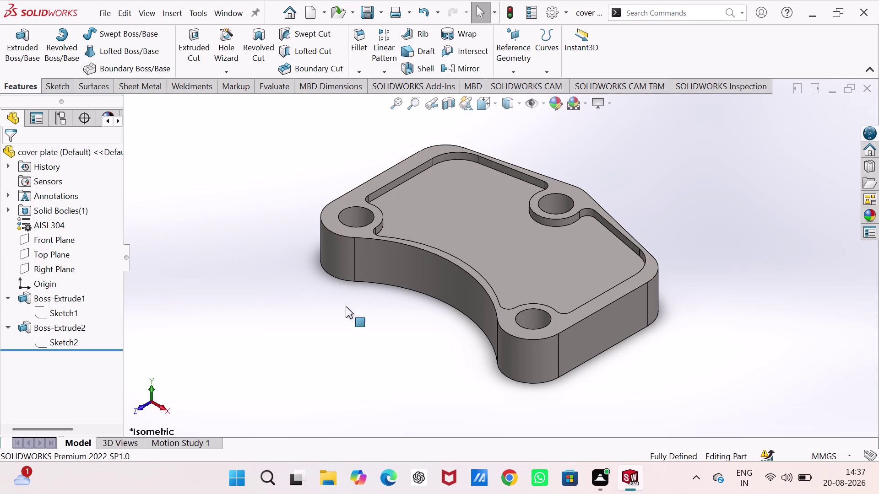
Create a new Drawing document using the A3 (ISO) sheet format.
key(ctrl+n)
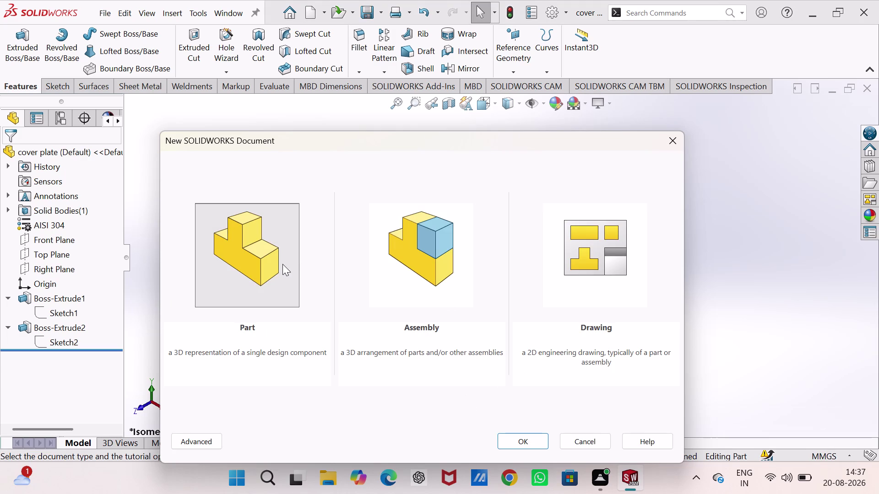
click(598, 247)
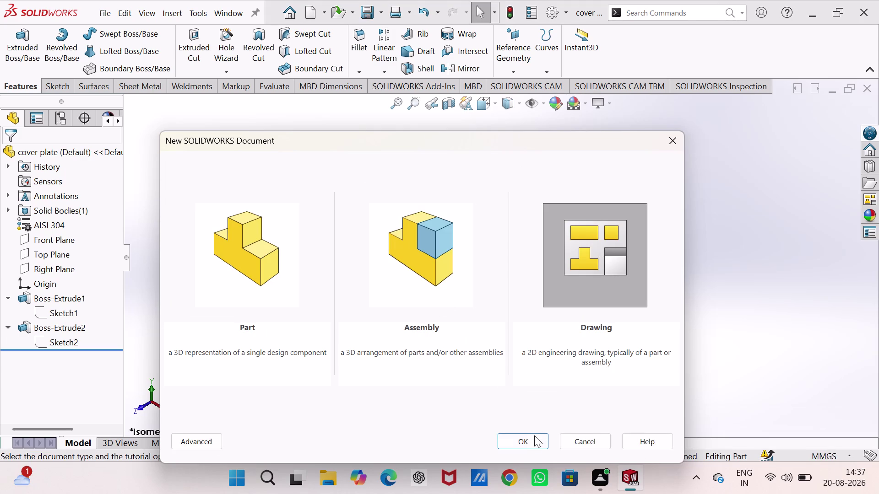
click(533, 438)
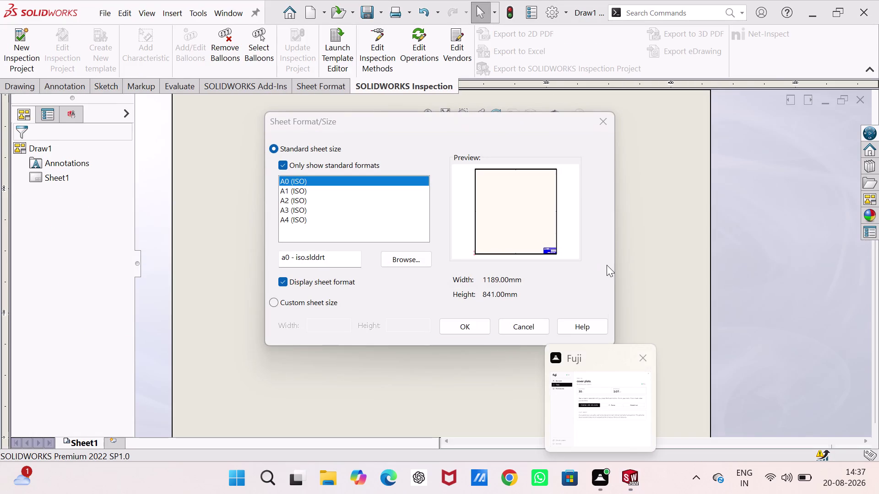
click(324, 213)
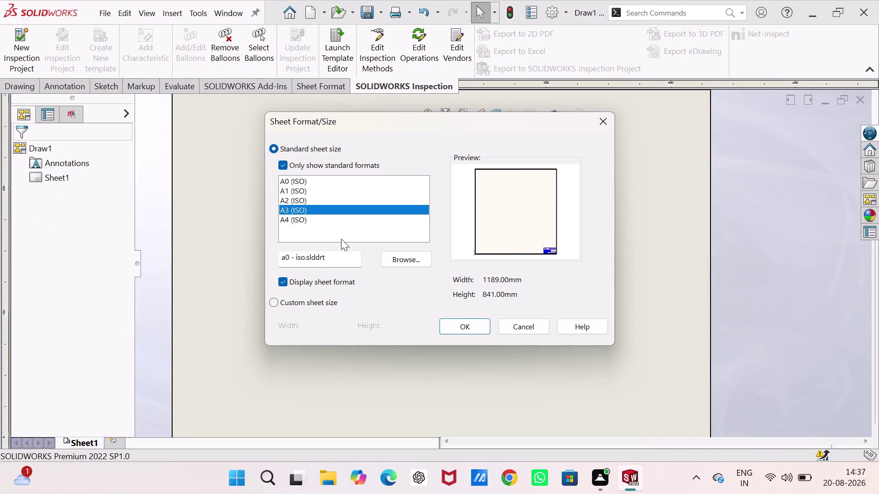
click(467, 326)
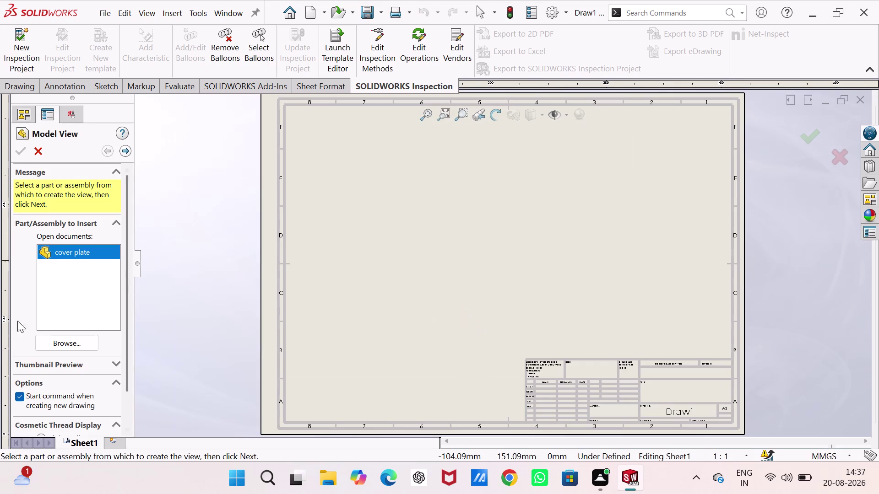
In Model View, choose the cover plate part file with Top orientation.
click(59, 345)
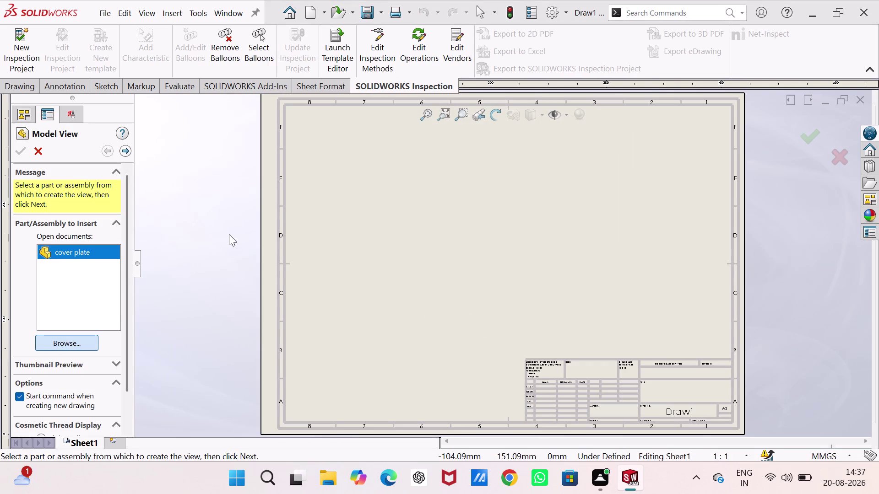
click(381, 151)
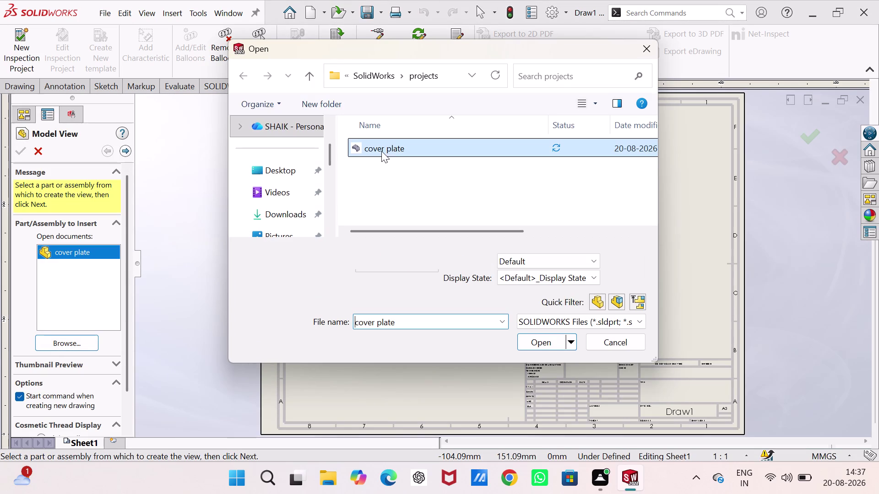
click(524, 340)
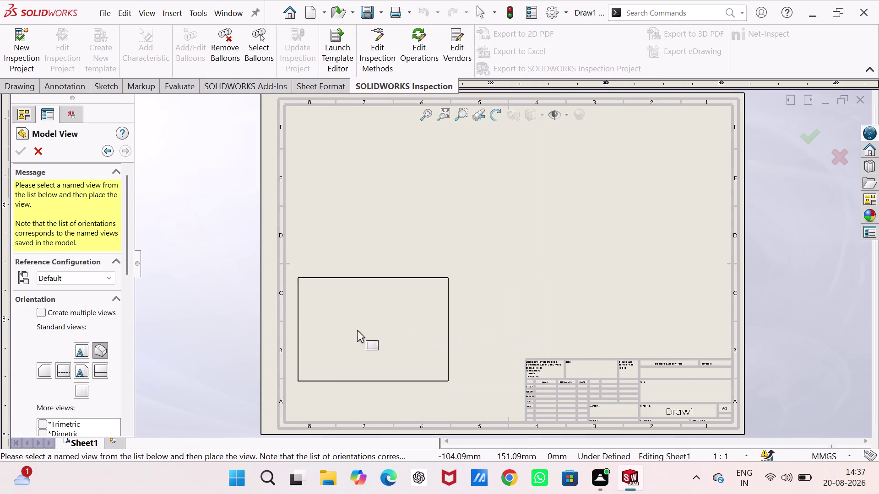
click(82, 367)
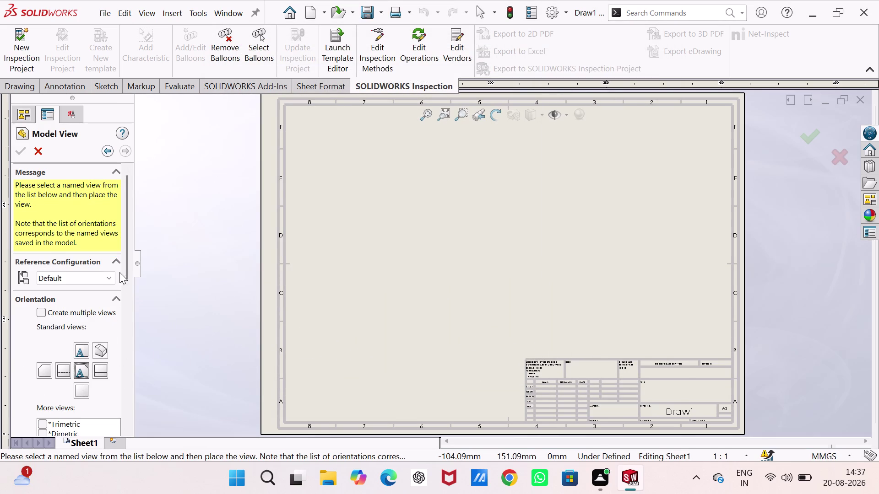
drag(127, 264, 144, 365)
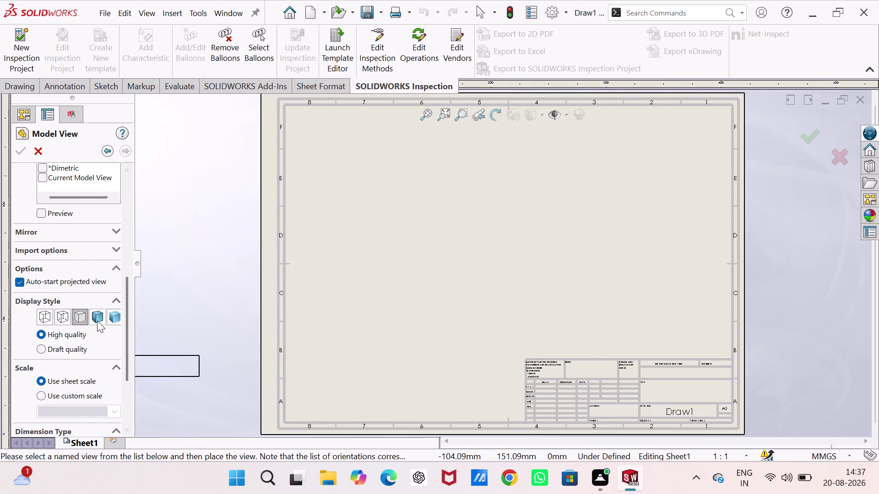
drag(128, 315, 125, 354)
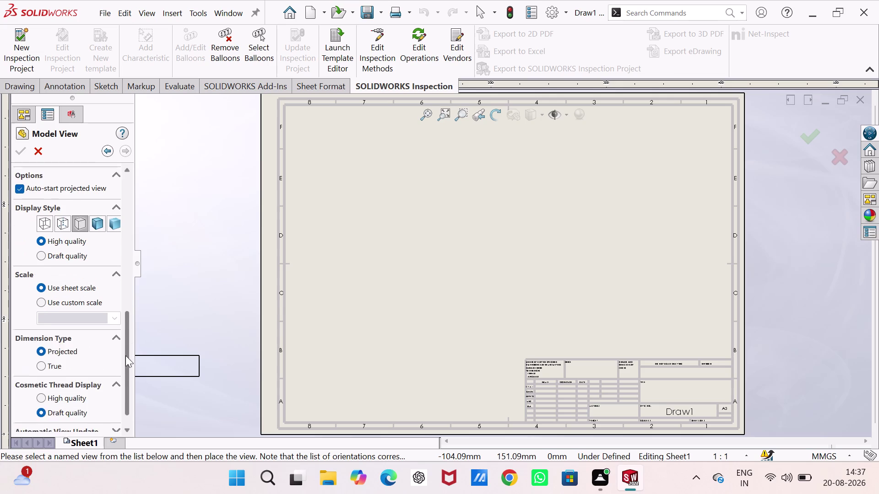
drag(125, 354, 123, 366)
Set a custom 1:2 scale, then place the top view and a projected view below it.
click(60, 280)
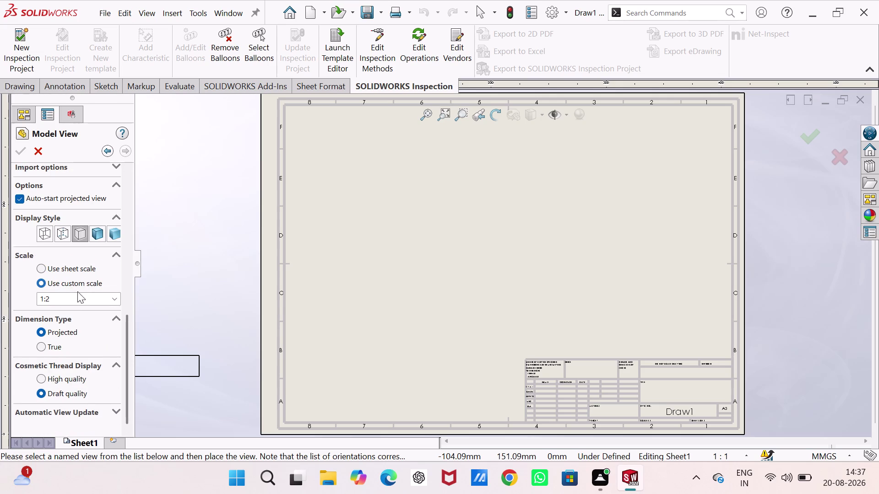
click(113, 298)
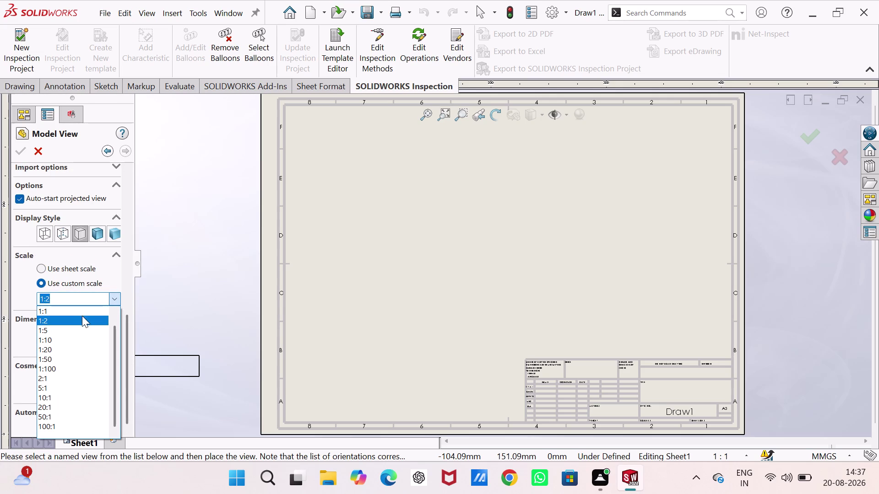
click(81, 313)
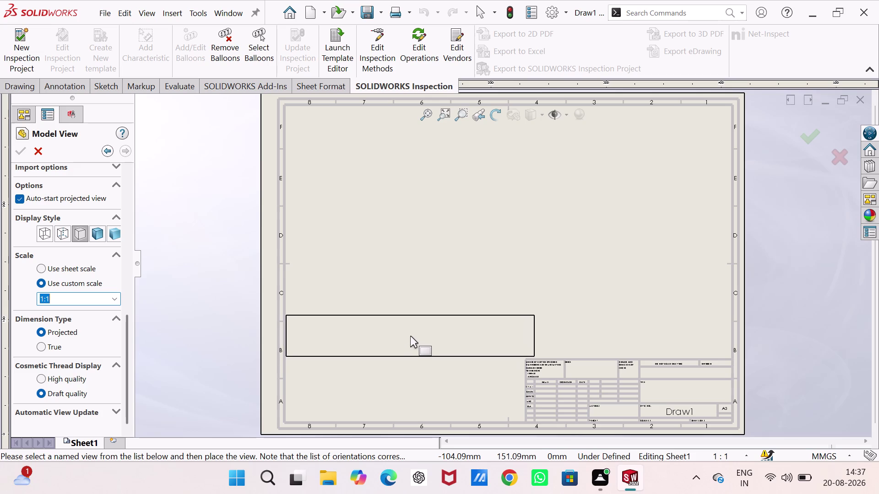
click(413, 336)
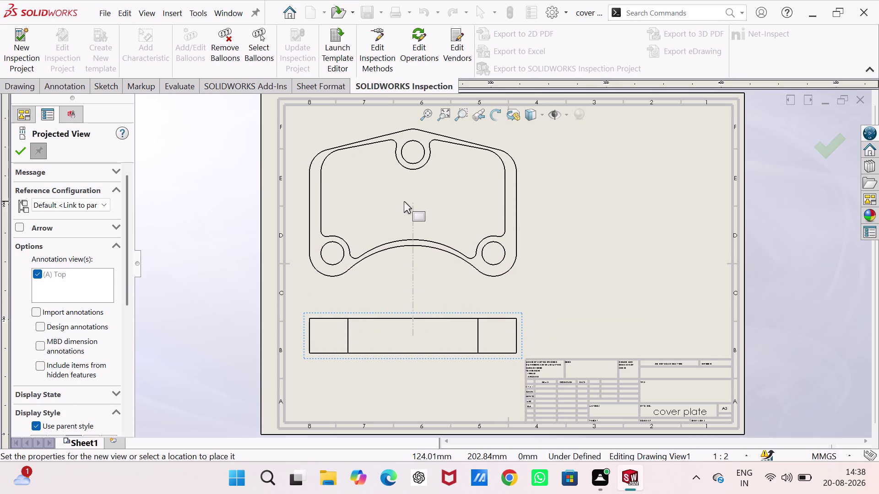
click(402, 203)
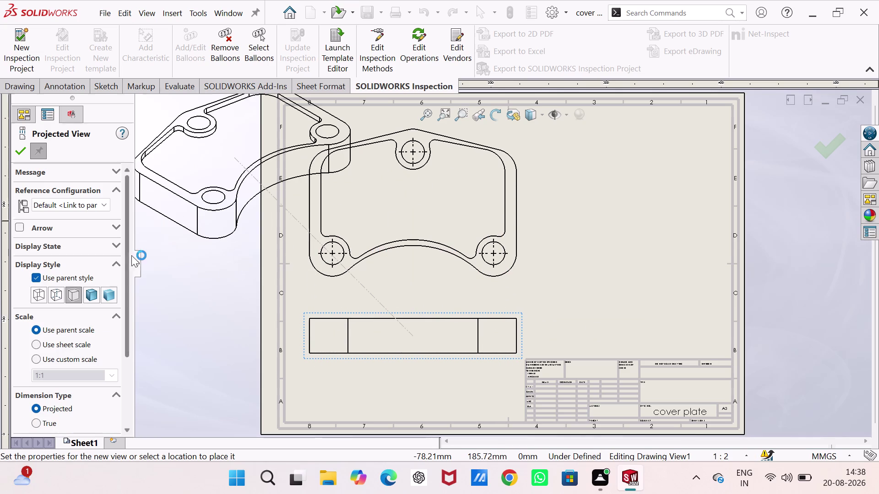
Place a shaded isometric projected view to the upper right of the top view.
click(106, 298)
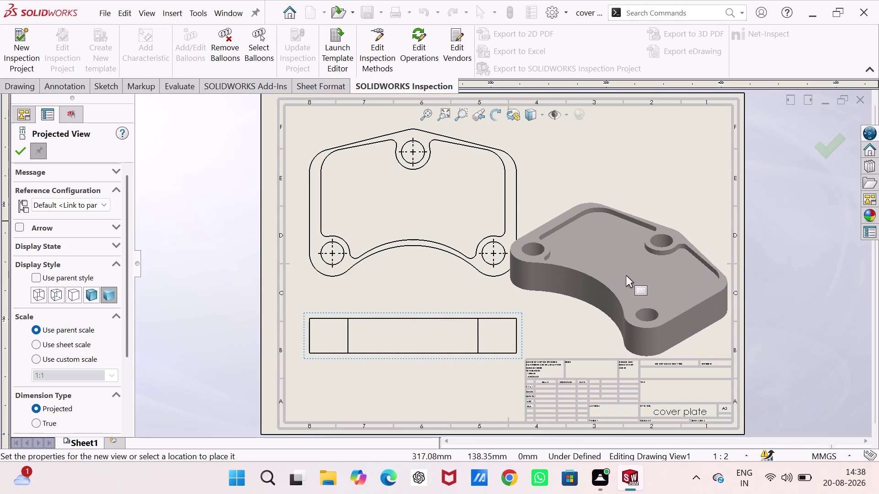
click(631, 271)
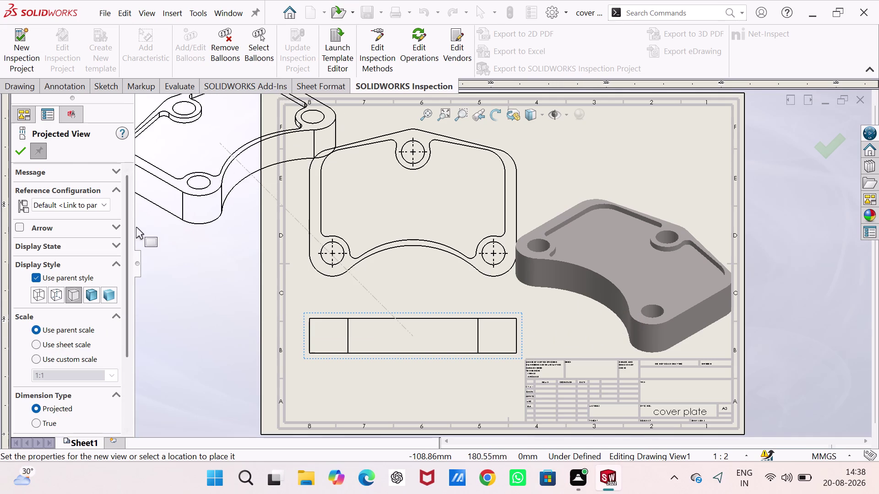
key(Escape)
Give Drawing View3 a custom 1:2 scale, then start editing the ratio value.
click(556, 279)
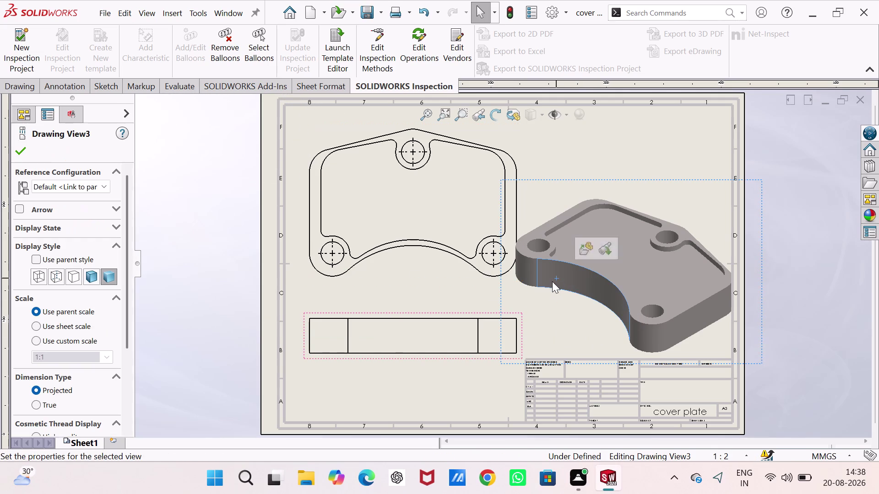
click(39, 344)
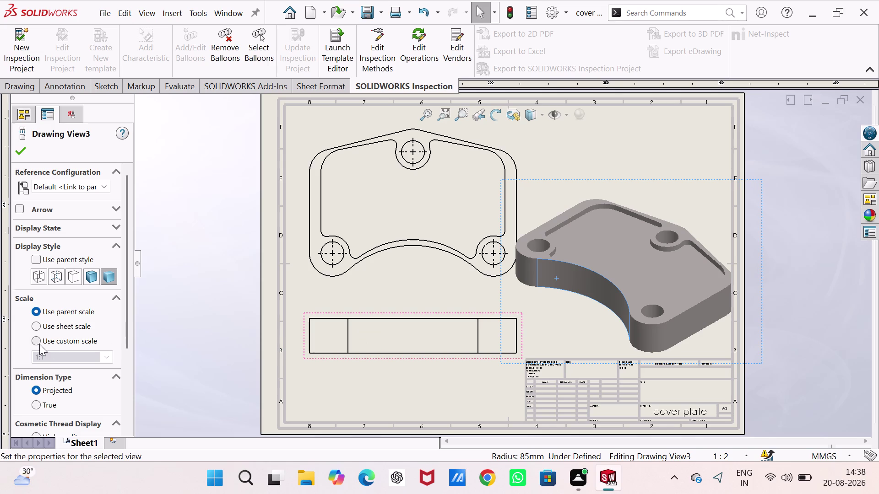
click(104, 359)
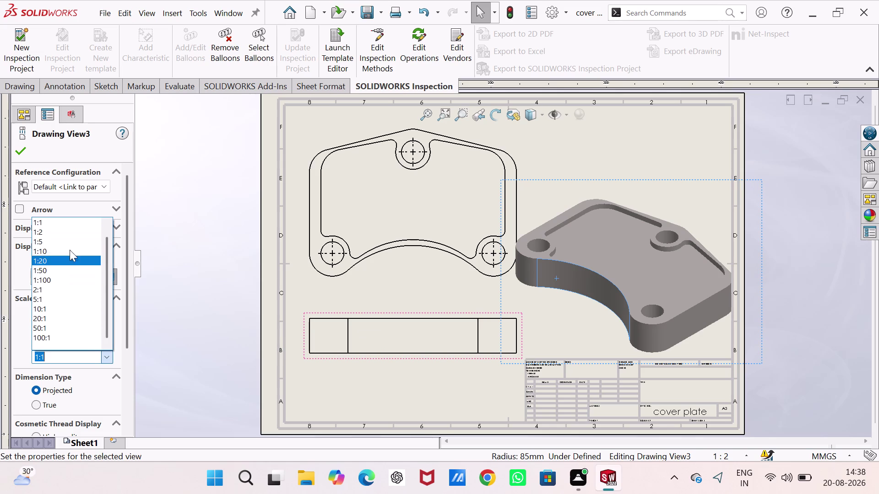
click(69, 233)
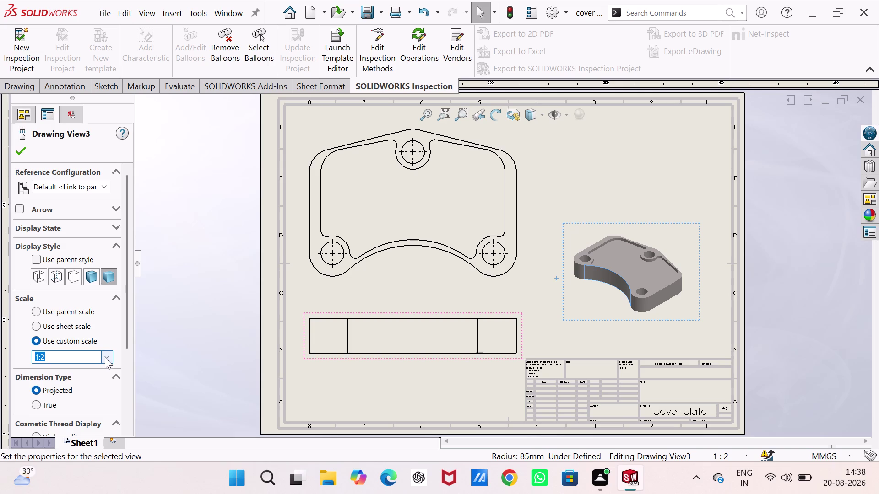
click(97, 357)
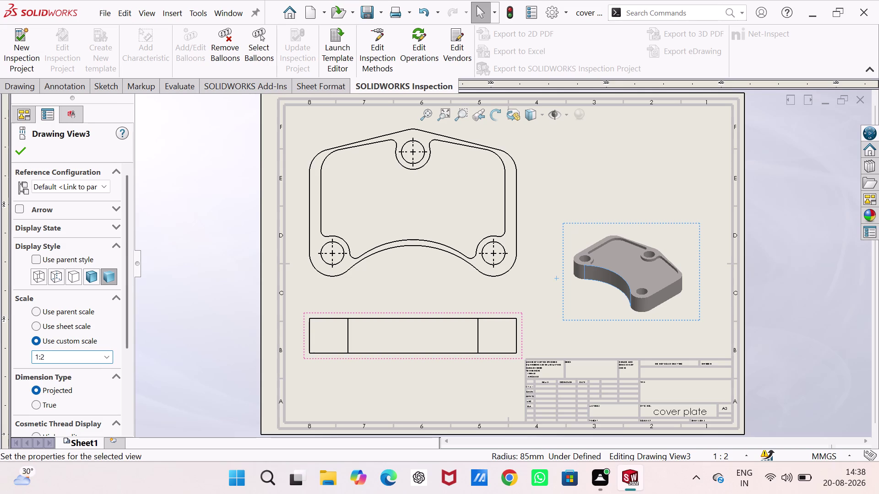
click(97, 357)
click(97, 357)
key(BackSpace)
key(2)
key(5)
scroll(up, 3)
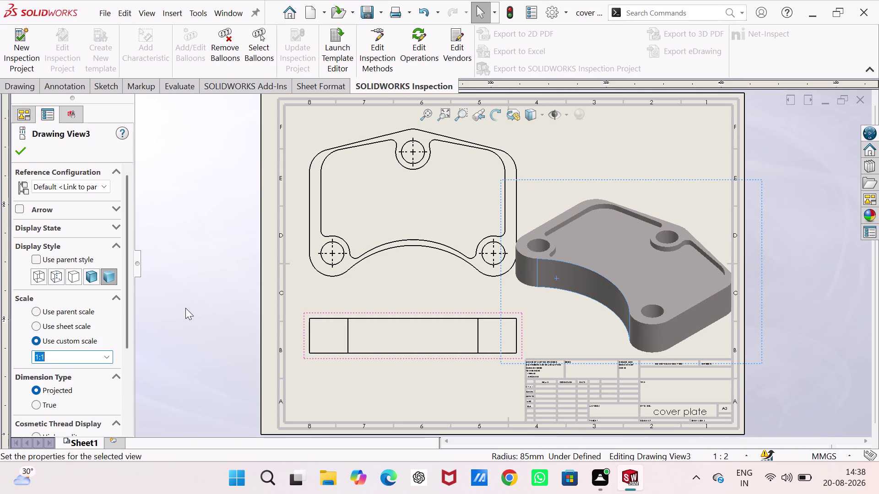
Retype the isometric view's scale ratio as 125 and apply it.
click(75, 358)
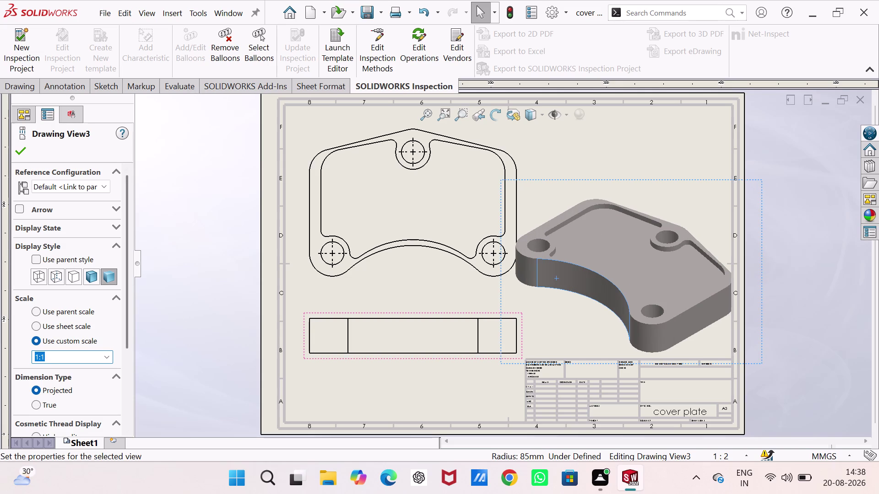
click(74, 358)
key(BackSpace)
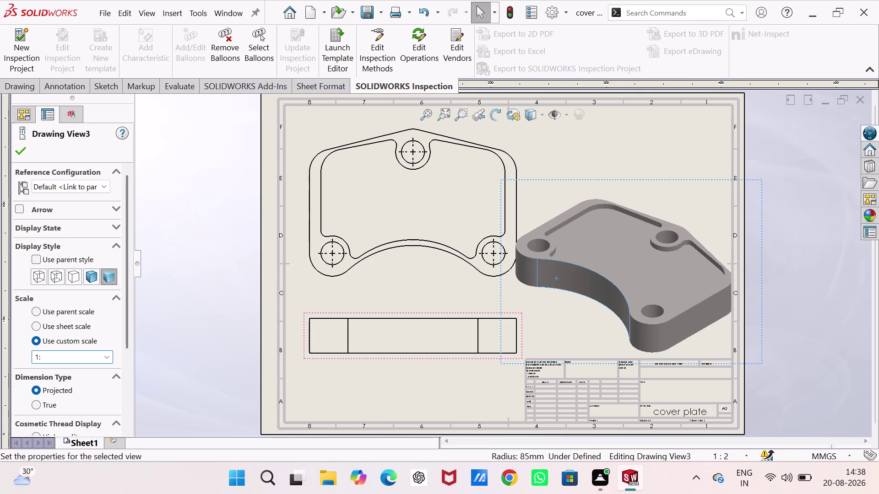
key(1)
key(2)
key(5)
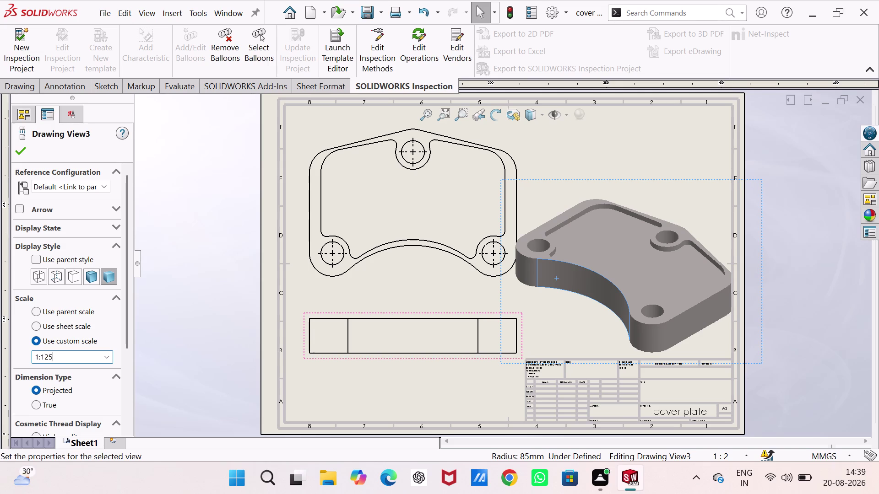
key(Return)
Edit the scale ratio again to 01 and then 2, and close the PropertyManager.
click(72, 361)
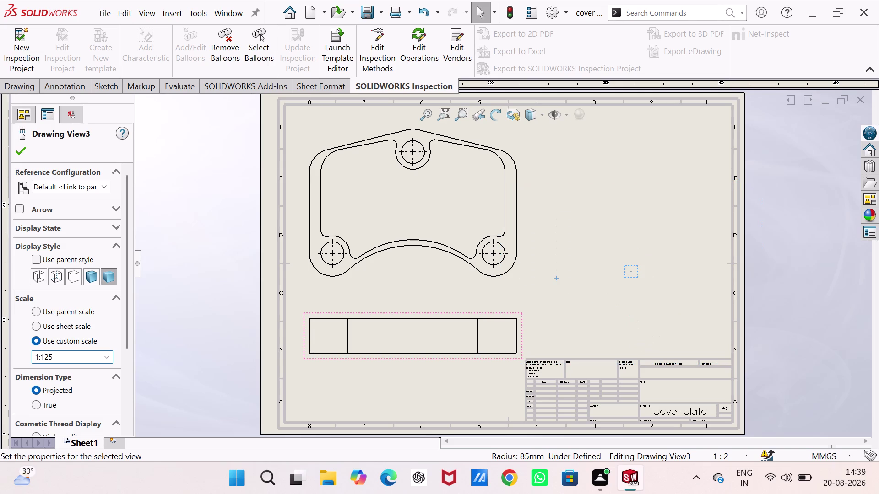
key(BackSpace)
key(BackSpace)
key(BackSpace)
key(0)
key(1)
key(Return)
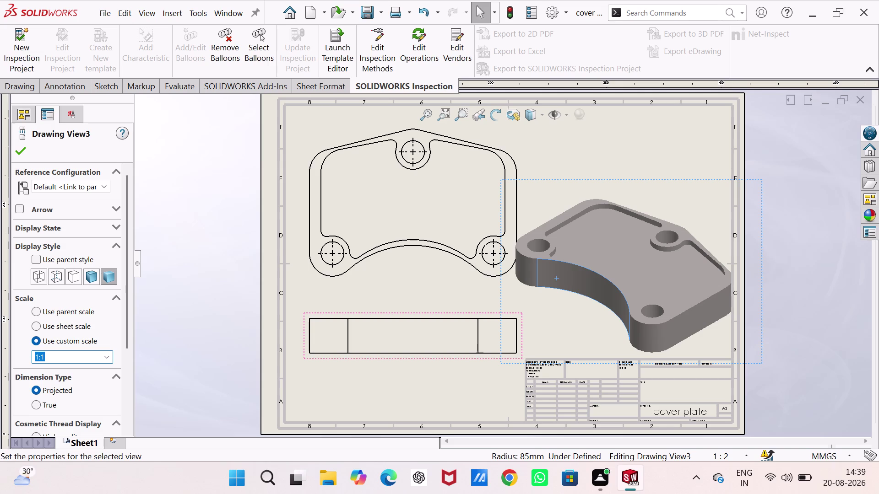
click(77, 352)
key(BackSpace)
key(2)
click(208, 328)
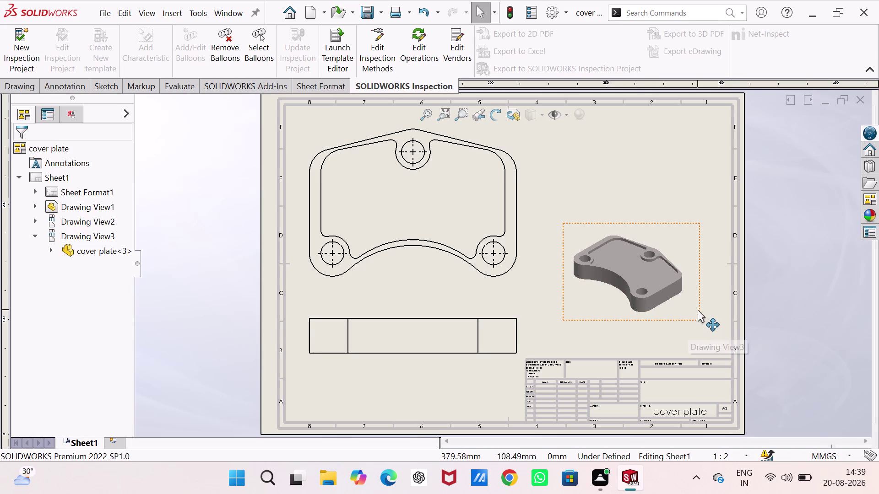
Drag the isometric view slightly down and to the right.
drag(698, 305, 704, 328)
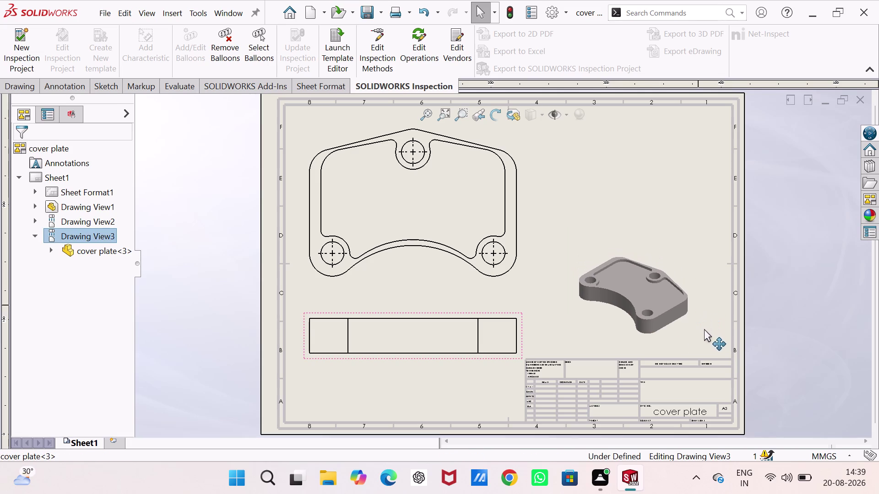
drag(704, 328, 726, 345)
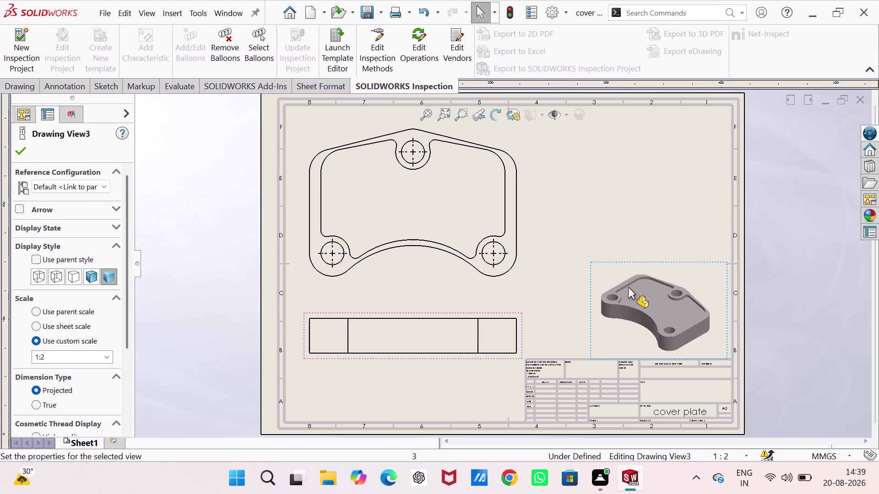
scroll(up, 3)
scroll(down, 3)
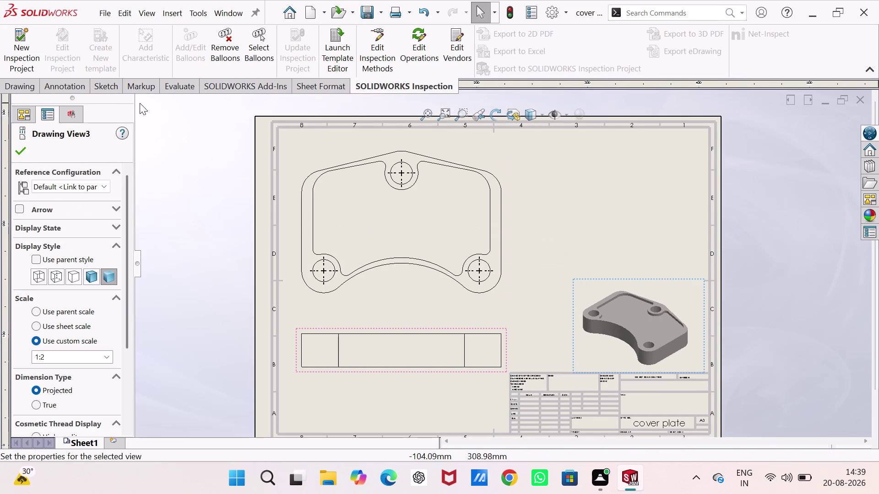
Create Section View A-A with a vertical cut through the top view, placed to its right.
click(81, 91)
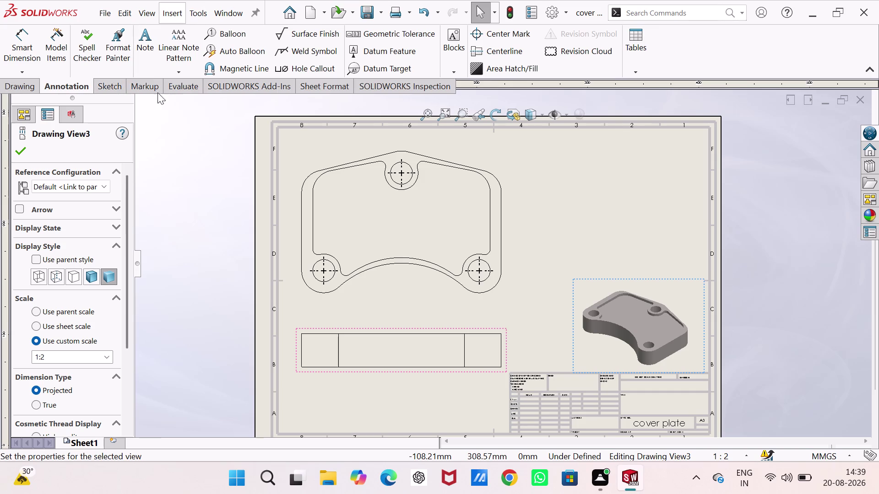
click(123, 84)
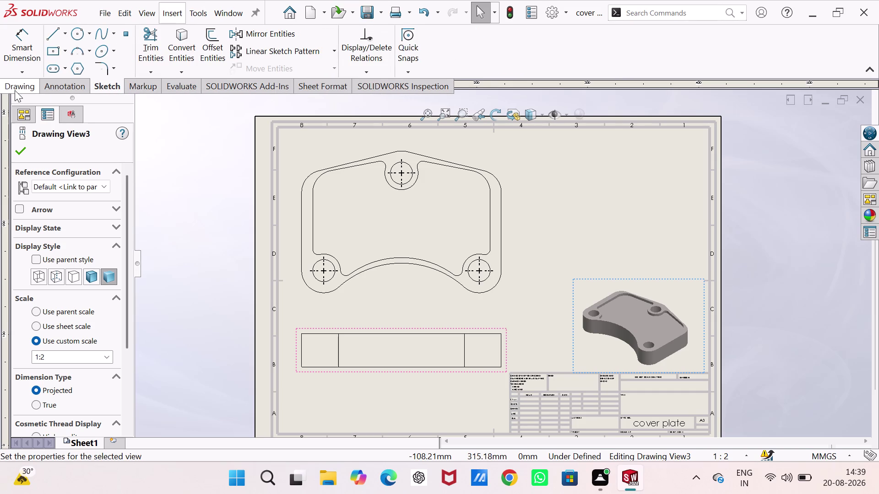
click(15, 90)
click(105, 37)
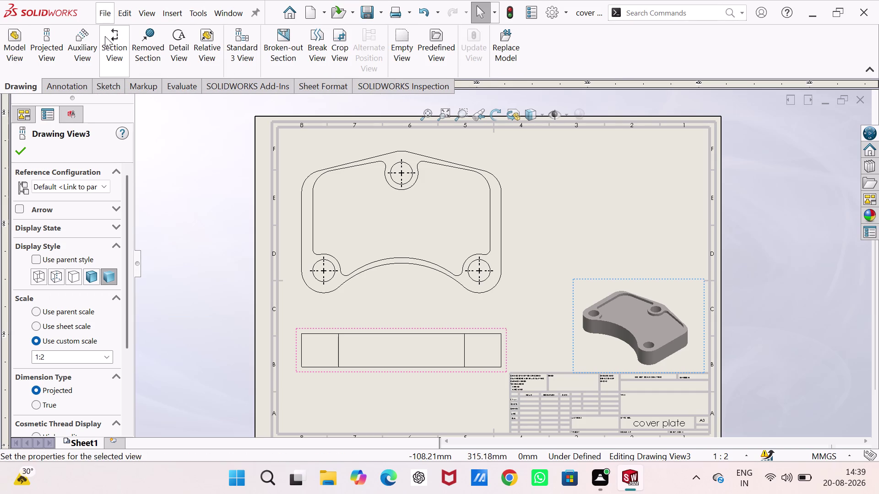
click(400, 174)
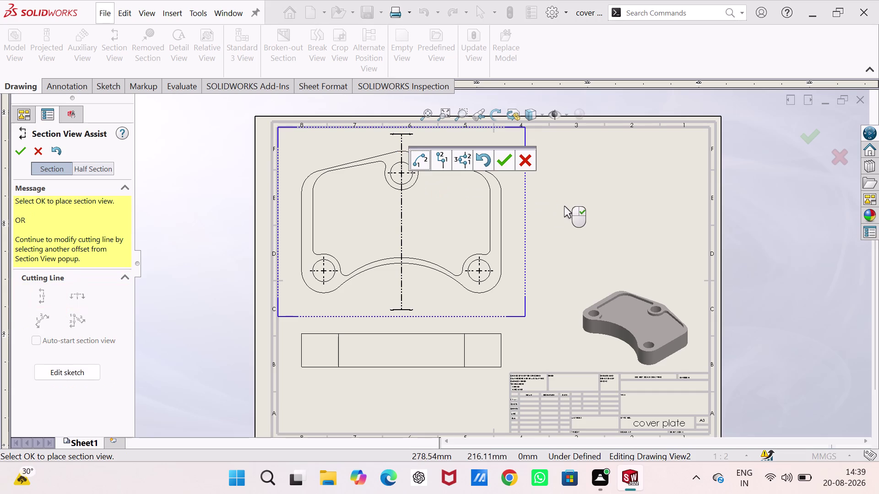
click(502, 161)
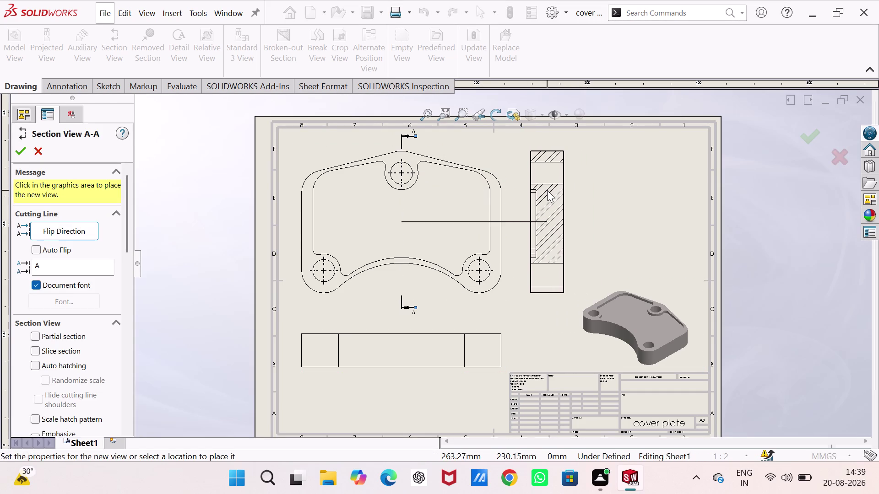
click(548, 190)
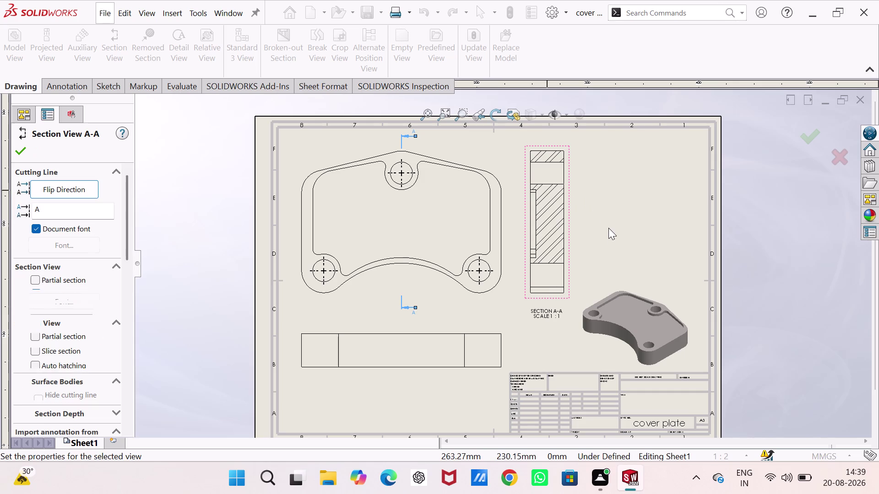
right_drag(622, 274, 619, 179)
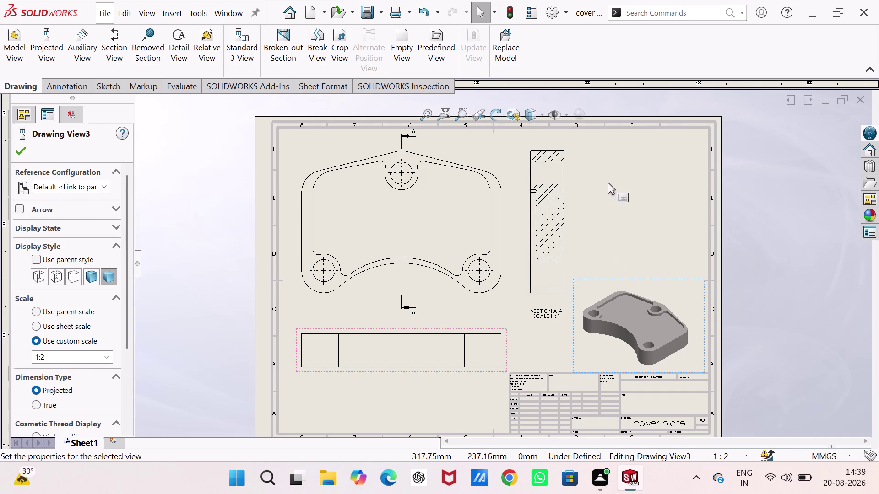
click(544, 150)
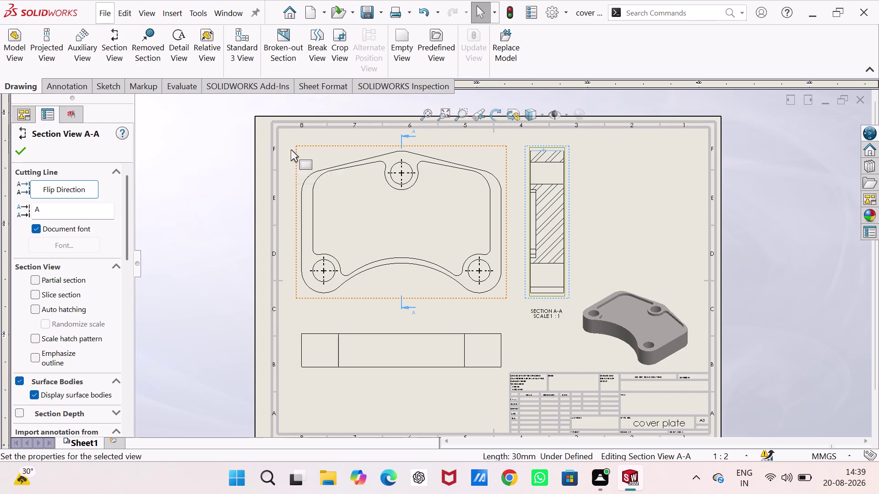
Dimension the 30 mm section thickness and the 180 mm plate length.
key(Escape)
right_drag(244, 245, 241, 138)
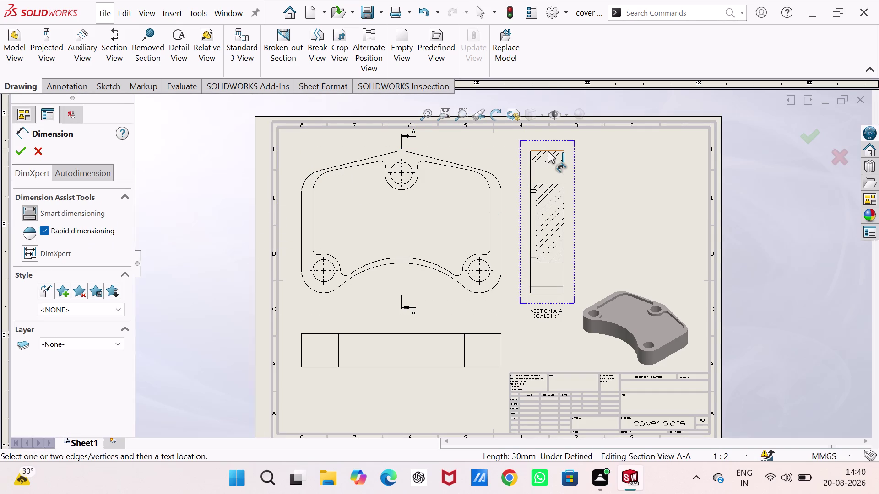
click(548, 151)
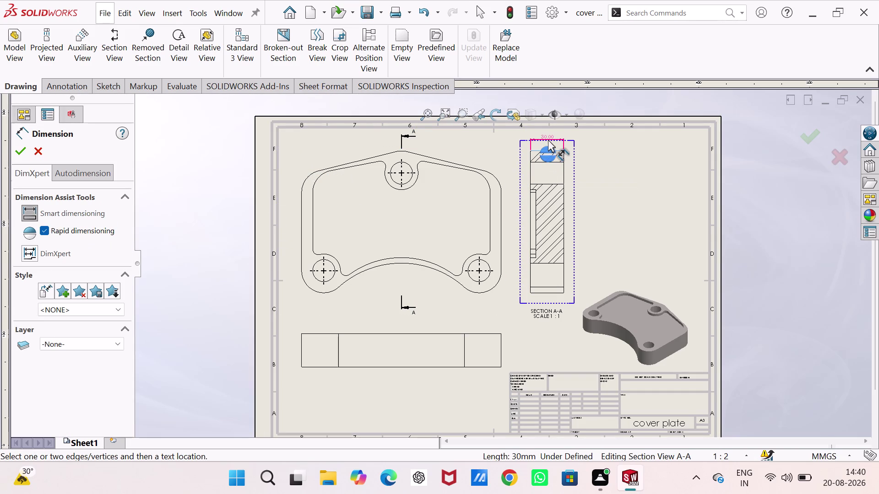
click(548, 139)
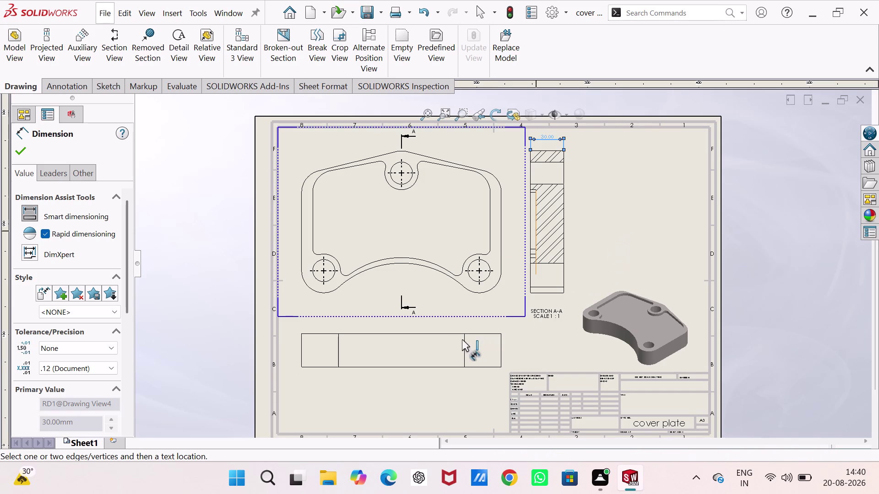
click(440, 334)
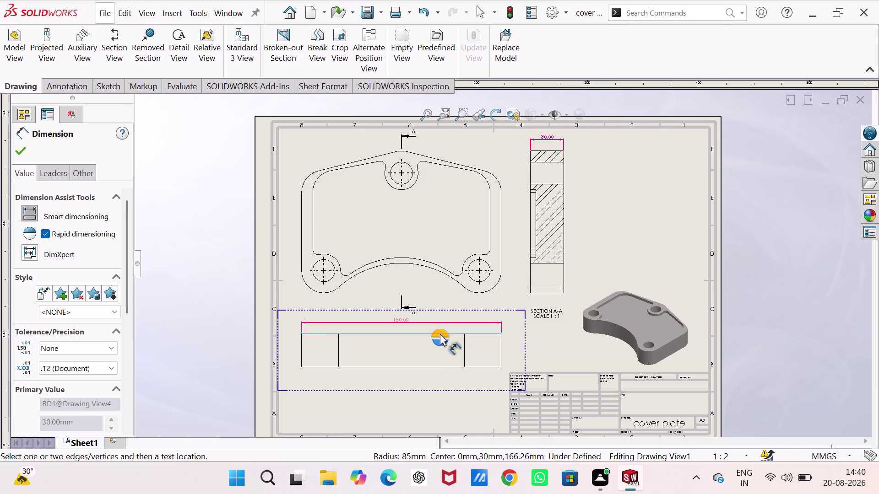
click(433, 325)
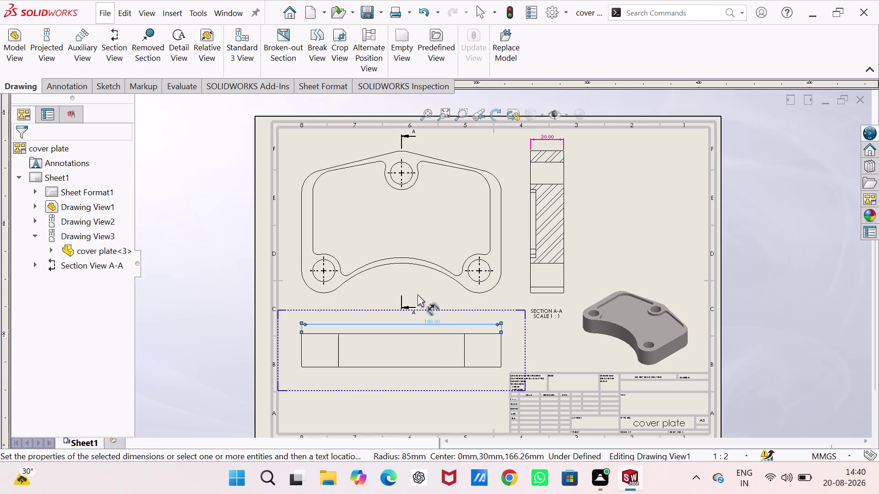
Dimension the top hole's Ø20 diameter.
click(410, 165)
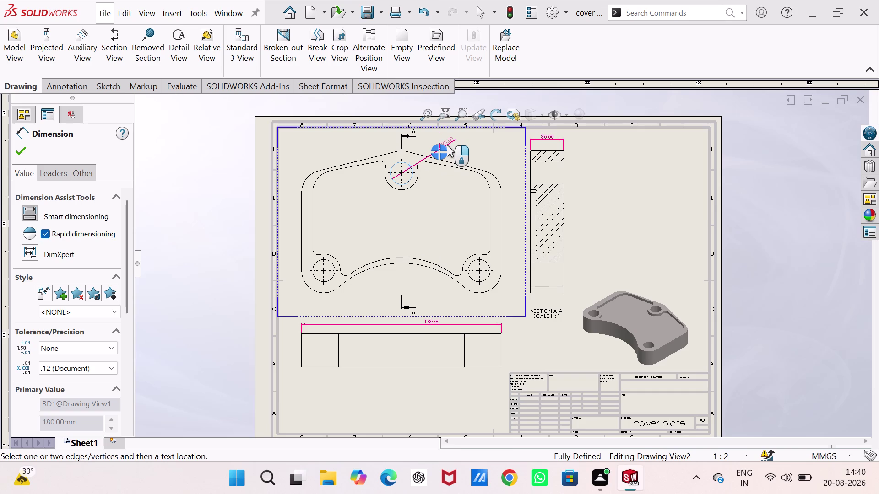
click(448, 142)
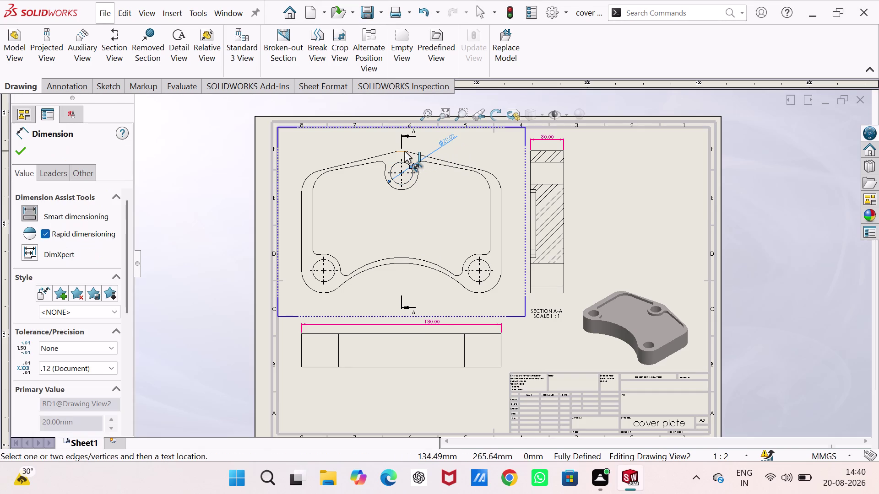
click(403, 151)
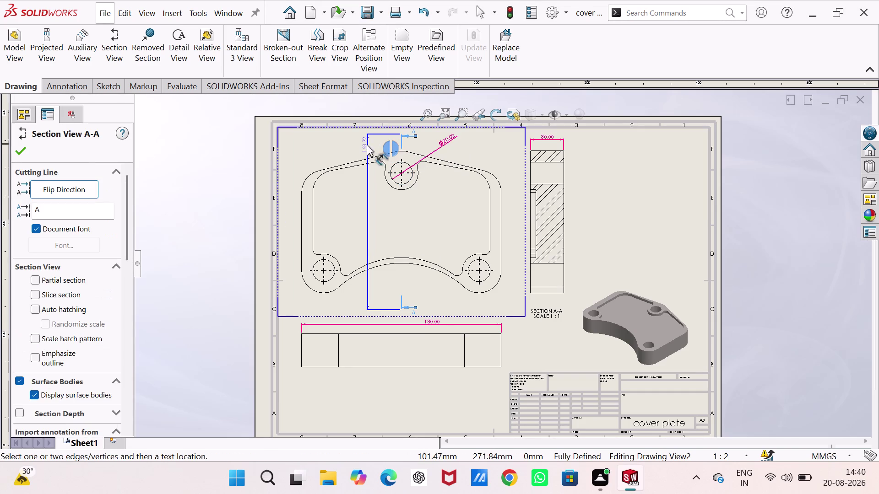
key(Escape)
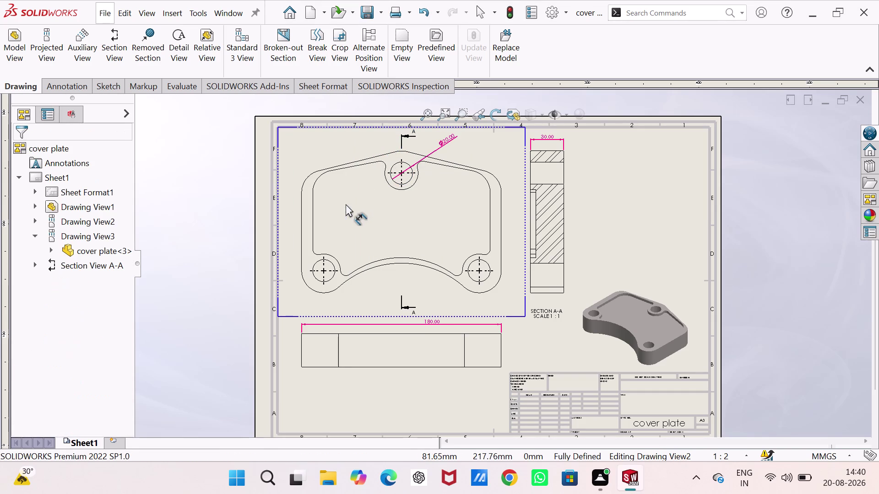
scroll(down, 3)
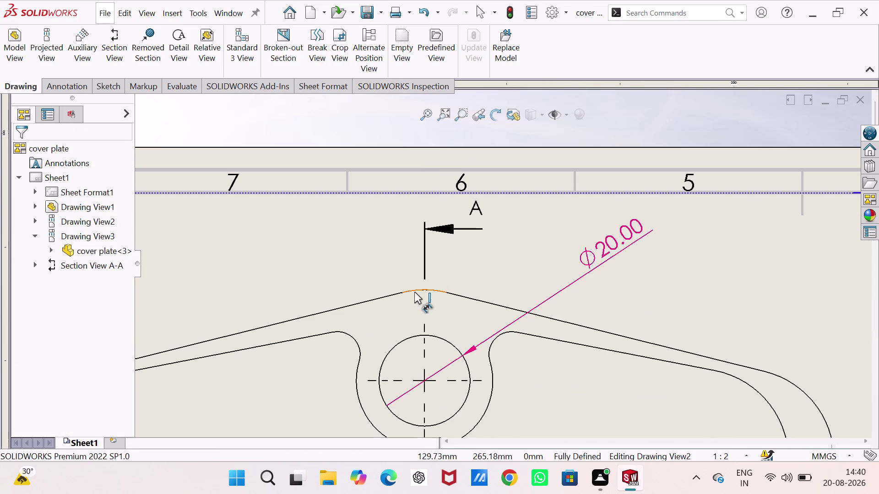
Dimension the R20 tip, R5 fillet and R15 boss arc around the top hole.
click(414, 292)
click(364, 247)
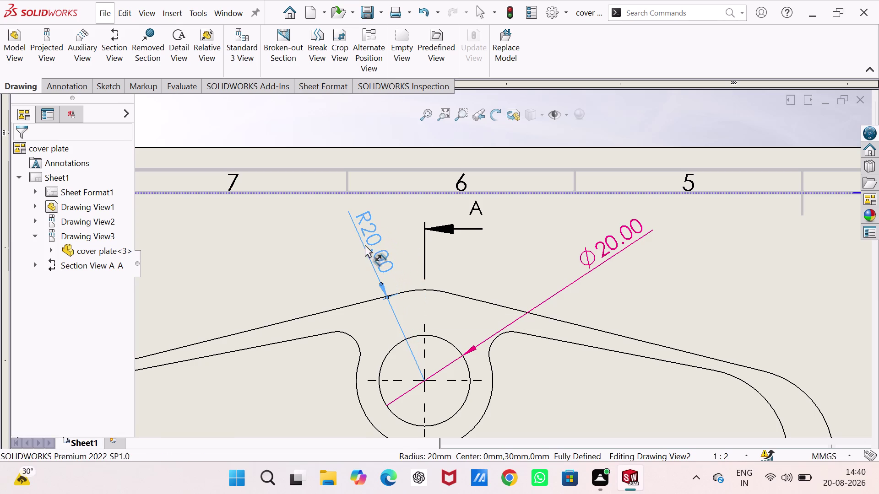
click(495, 338)
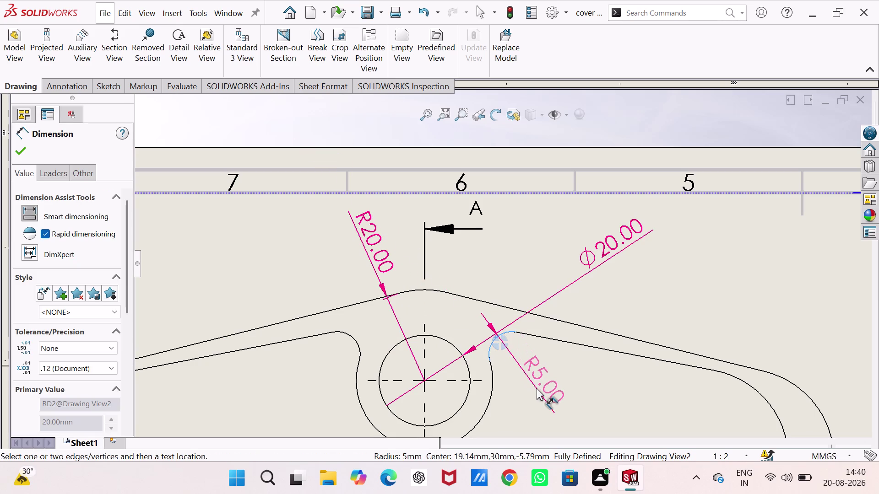
click(537, 388)
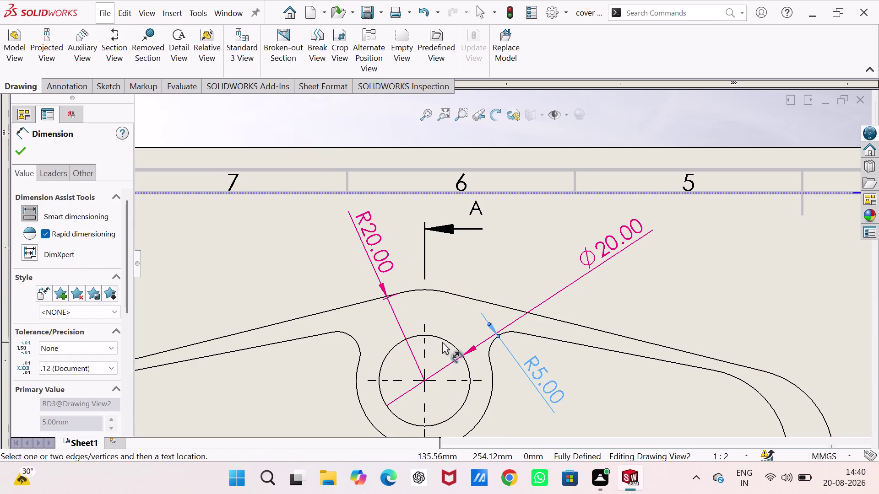
click(492, 395)
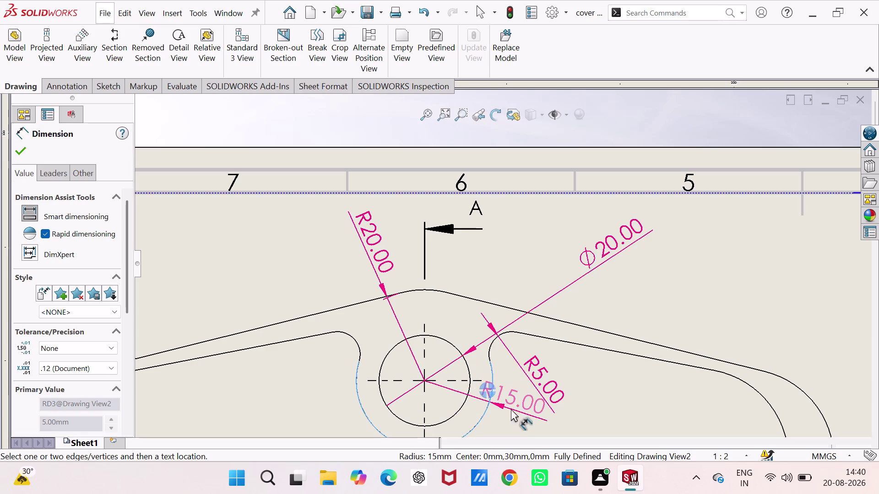
click(528, 438)
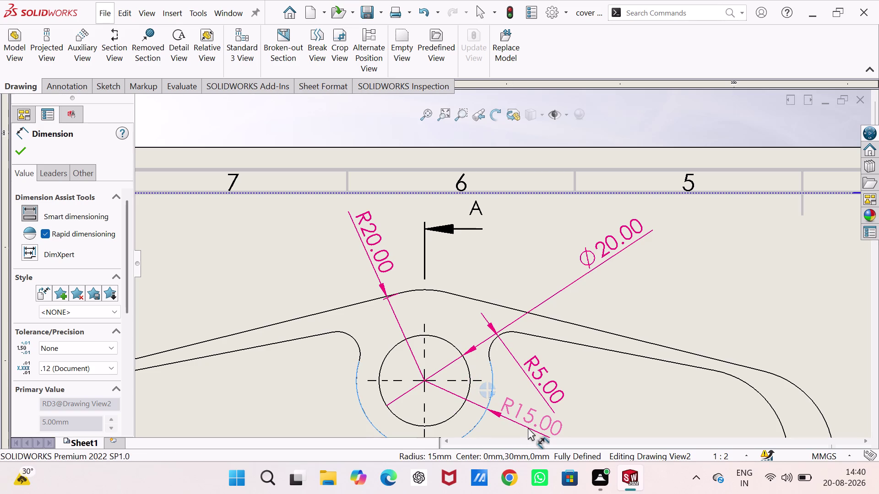
click(528, 428)
scroll(down, 3)
scroll(up, 3)
scroll(up, 3)
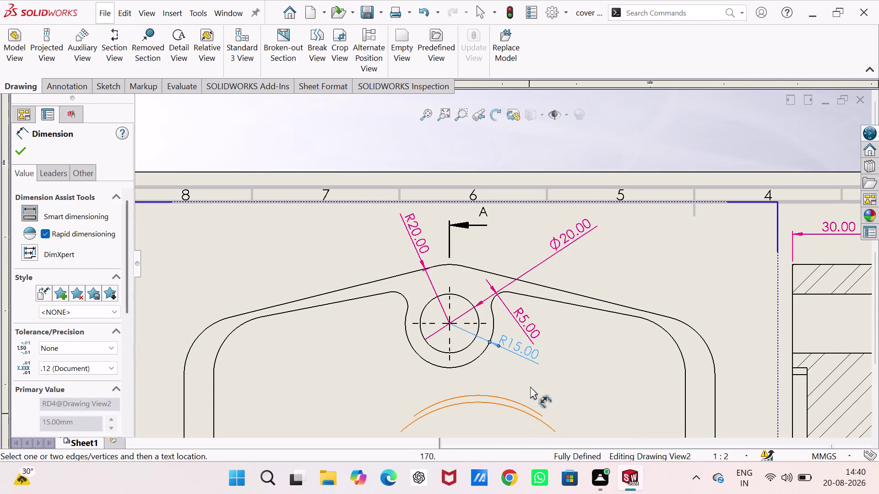
scroll(up, 3)
scroll(down, 3)
scroll(down, 3)
scroll(down, 3)
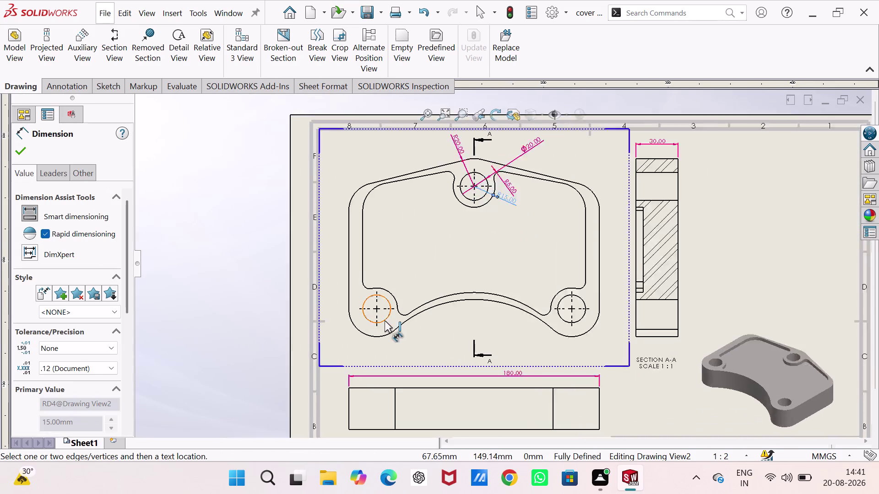
Dimension the R5 fillet beside the lower-left hole and pick that hole.
scroll(down, 3)
click(453, 289)
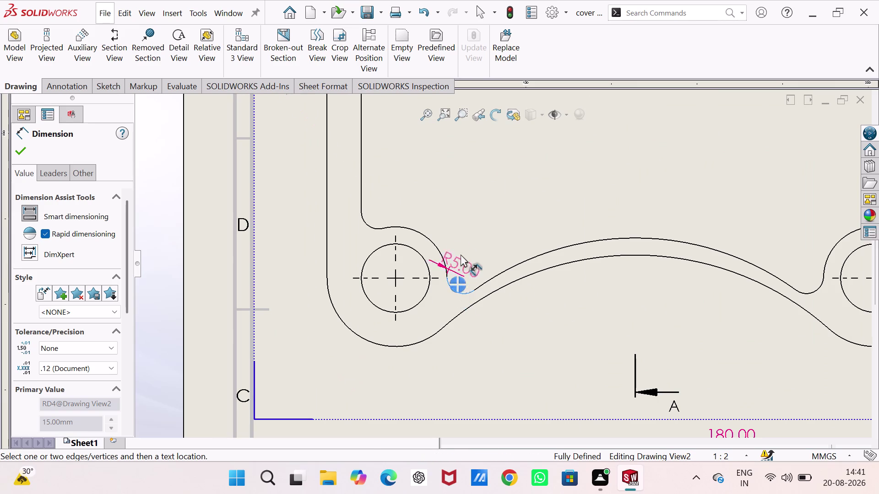
click(475, 229)
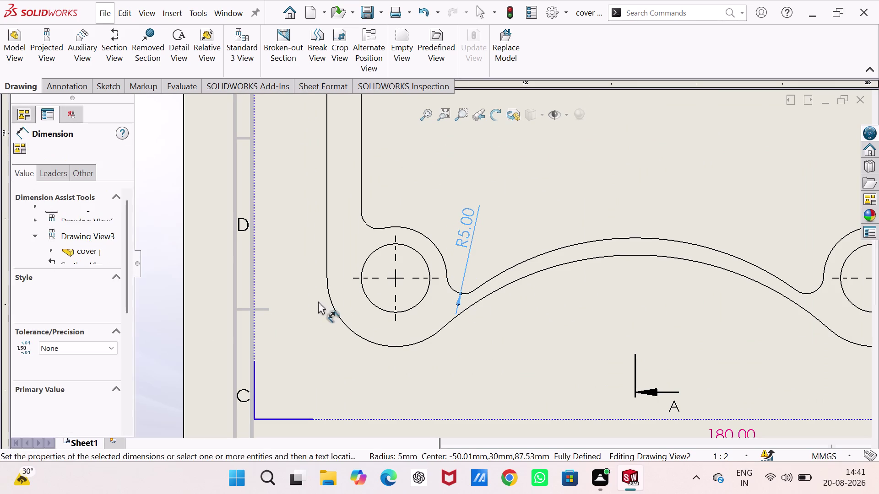
click(369, 258)
click(292, 275)
scroll(up, 3)
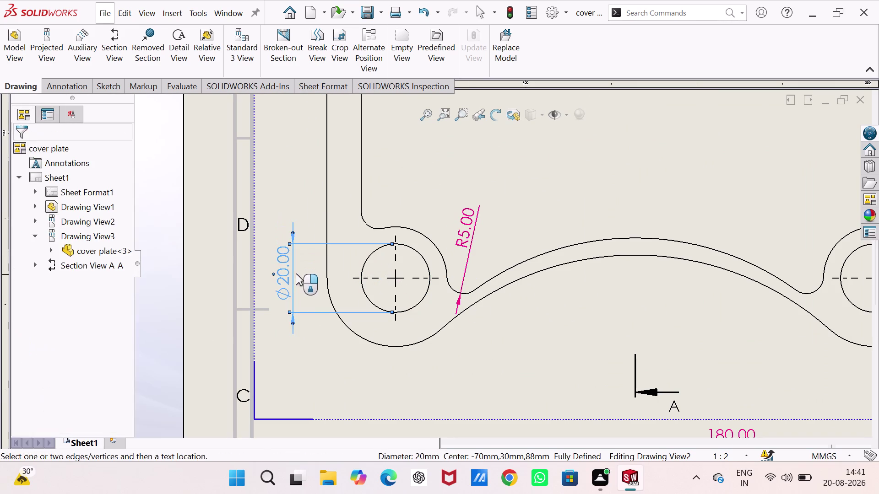
scroll(up, 3)
scroll(up, 3)
scroll(up, 3)
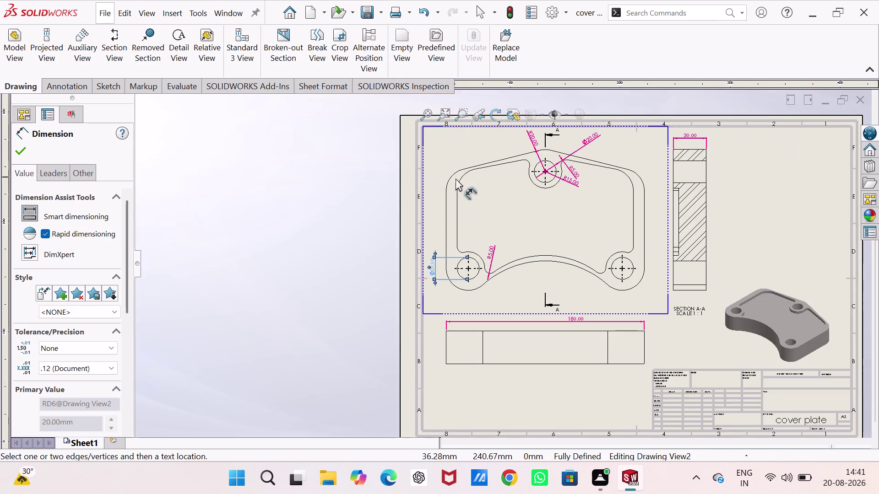
scroll(down, 3)
Pick the rounded top-left corner while zooming around the top view.
click(424, 203)
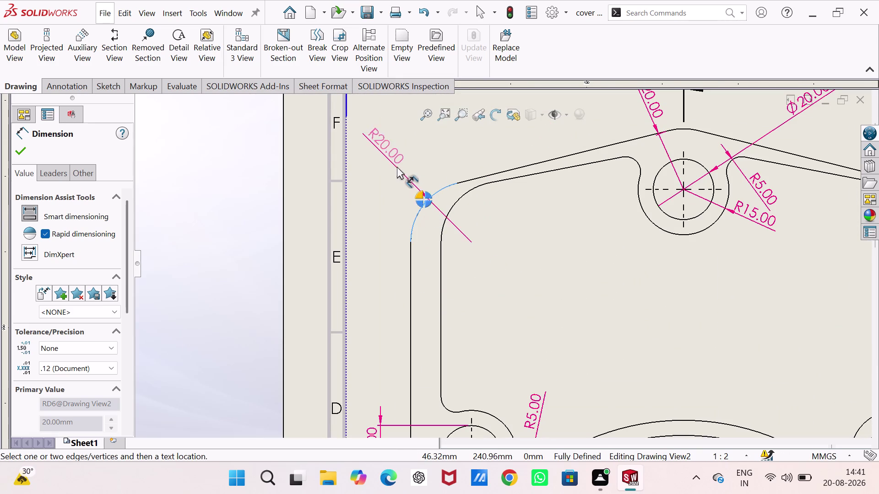
click(396, 165)
scroll(up, 3)
scroll(up, 3)
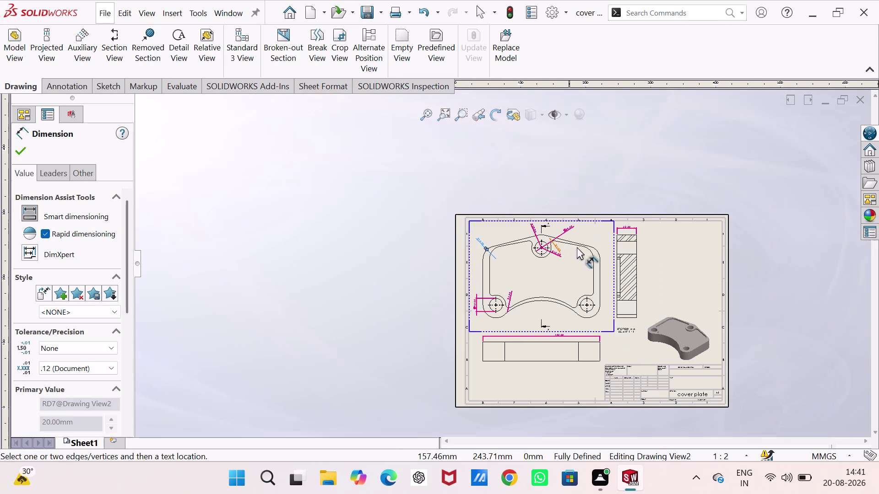
scroll(down, 3)
scroll(down, 3)
scroll(down, 3)
scroll(up, 3)
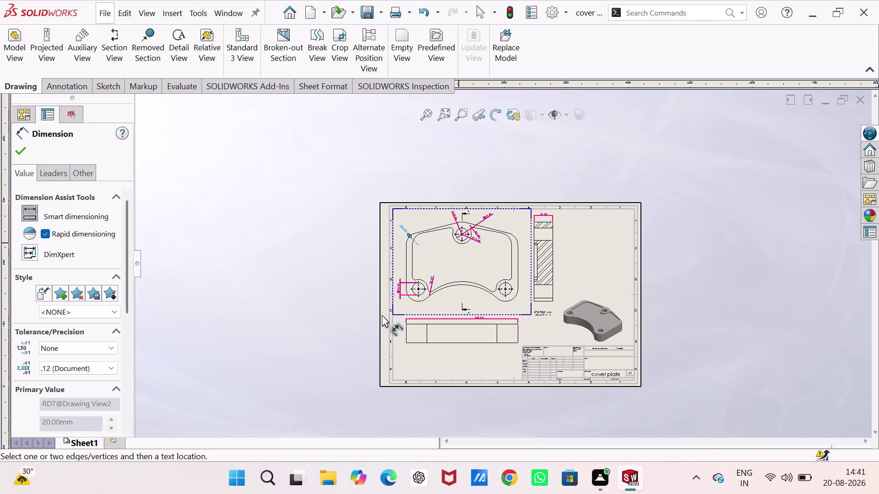
scroll(down, 3)
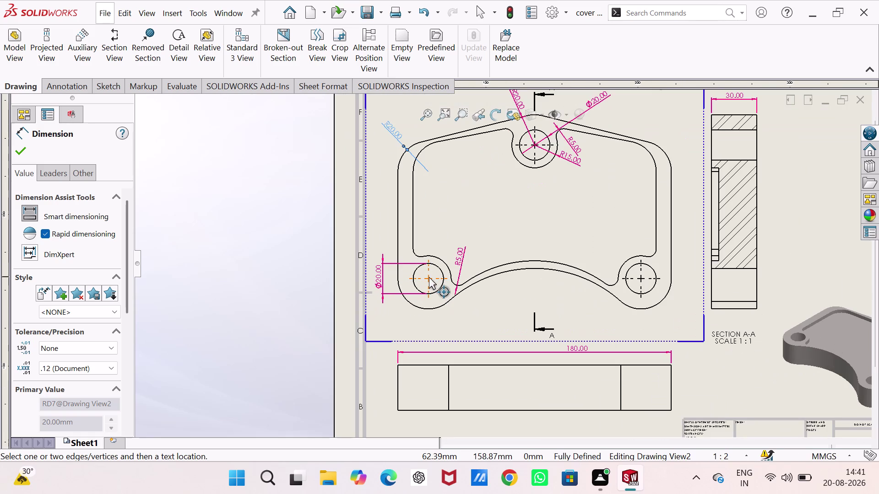
Dimension the 140.00 spacing between the two lower hole centres.
click(428, 279)
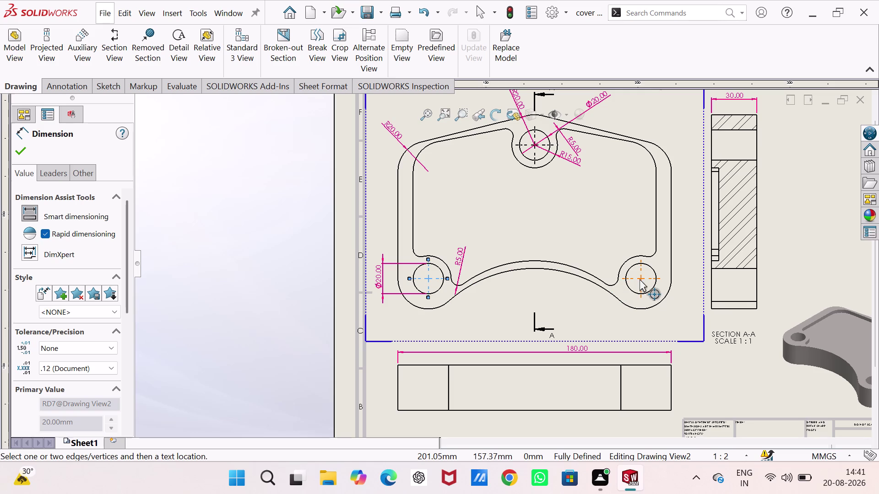
click(641, 277)
click(537, 319)
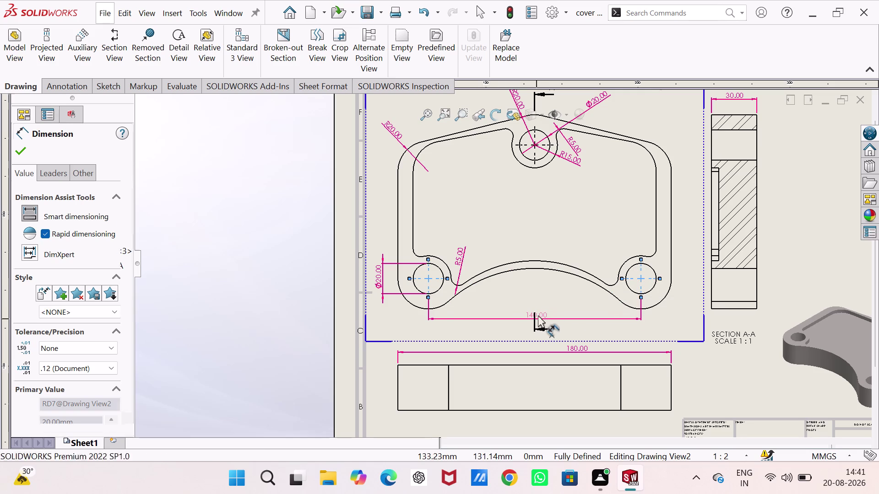
click(641, 278)
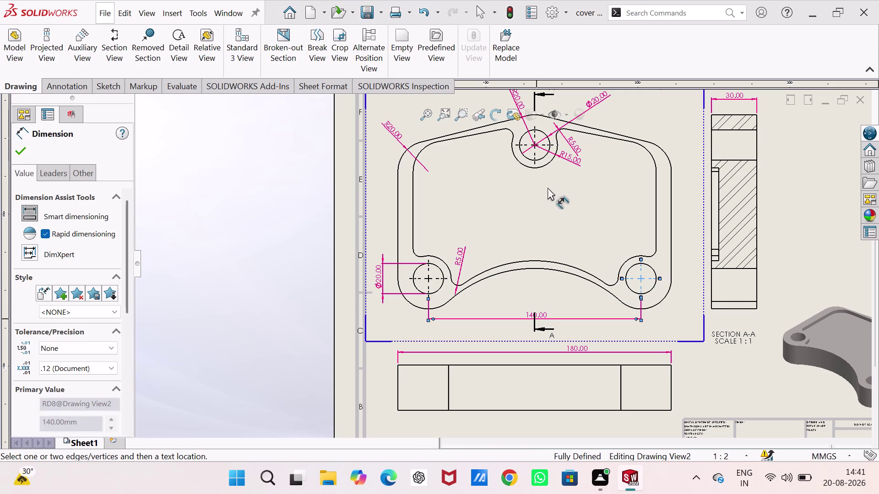
click(534, 145)
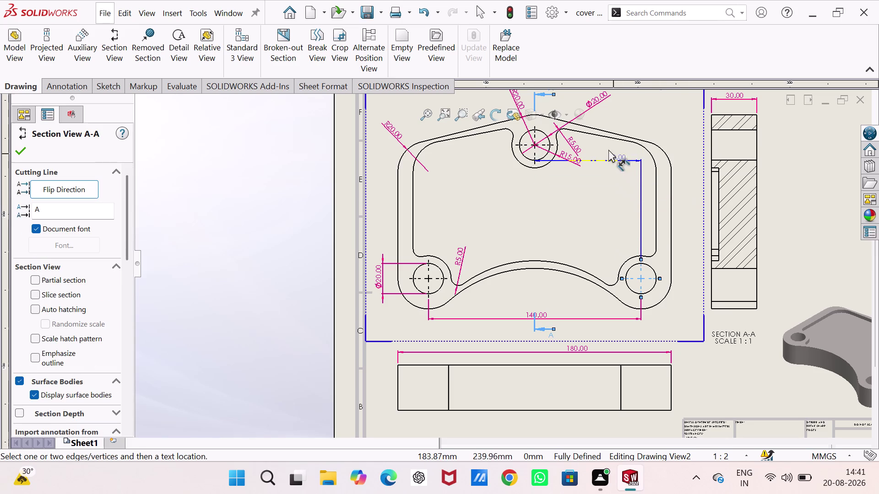
scroll(up, 3)
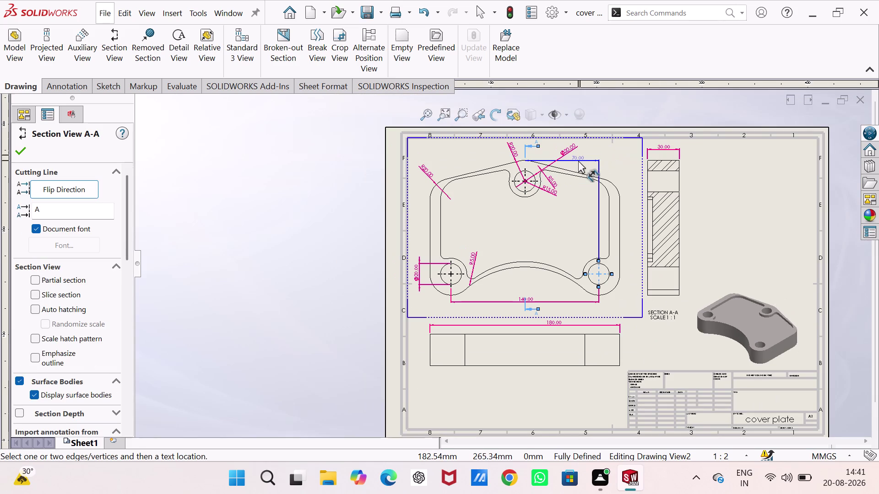
Place the 70.00 dimension from the section line to the right edge.
click(579, 161)
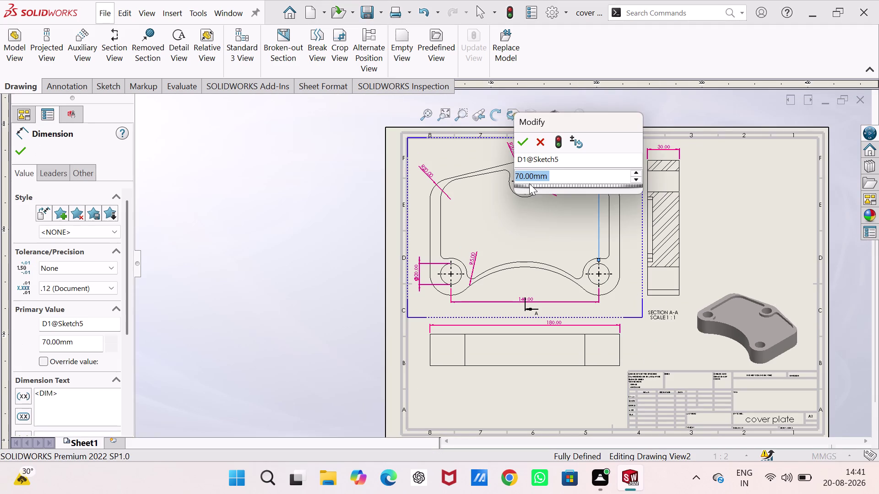
click(522, 144)
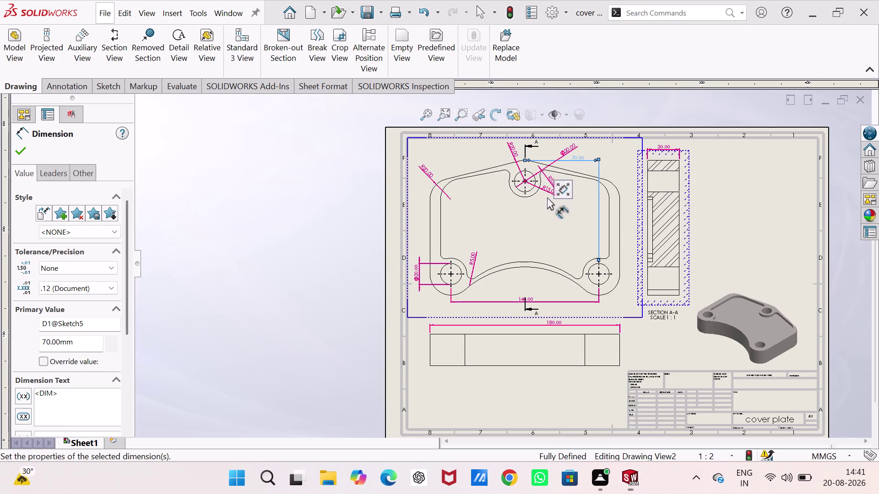
scroll(down, 3)
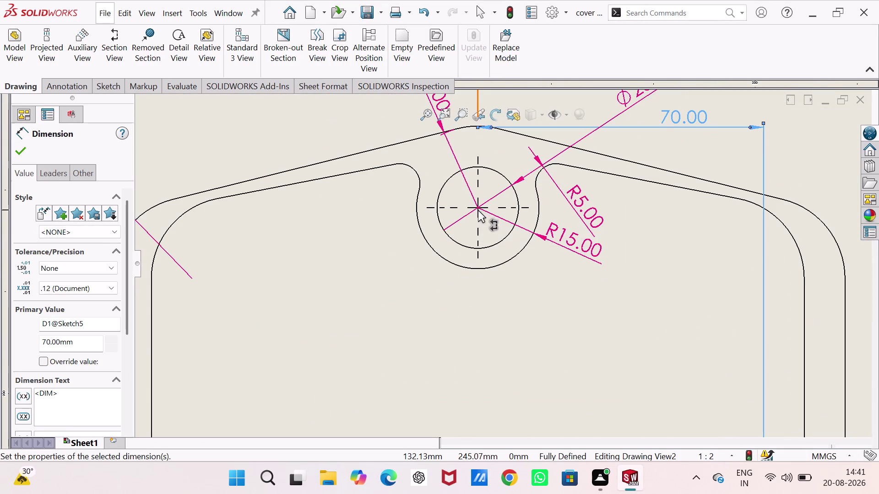
Add a driven 90.00 dimension from the top hole's line to the right edge.
click(477, 207)
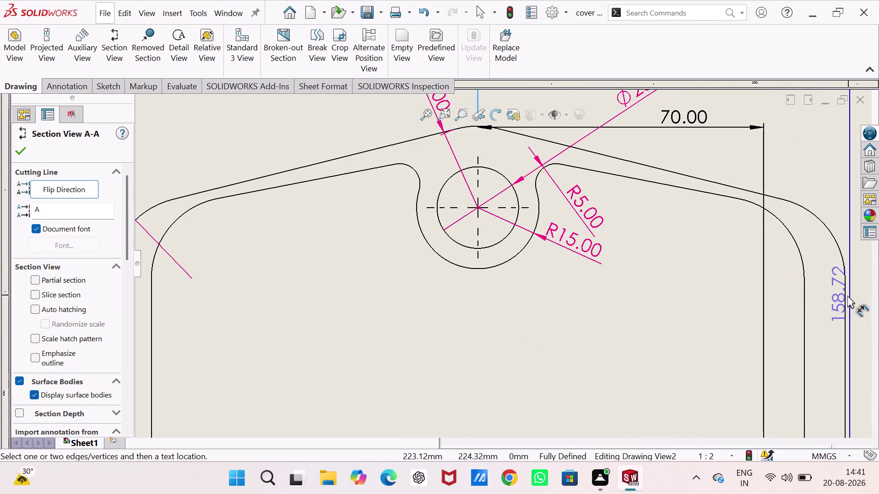
click(845, 299)
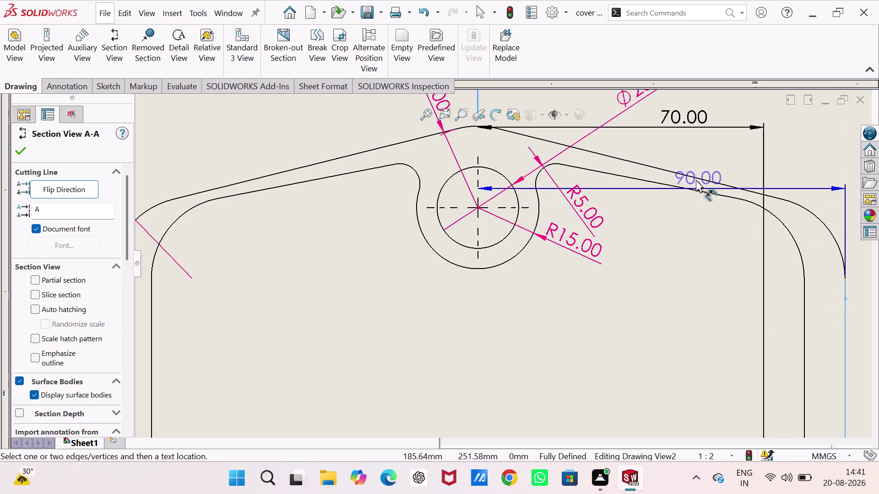
scroll(up, 3)
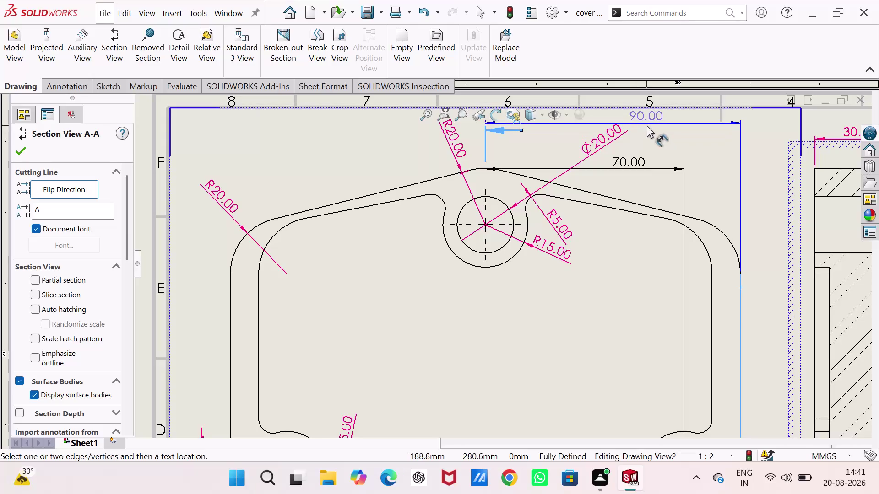
click(647, 125)
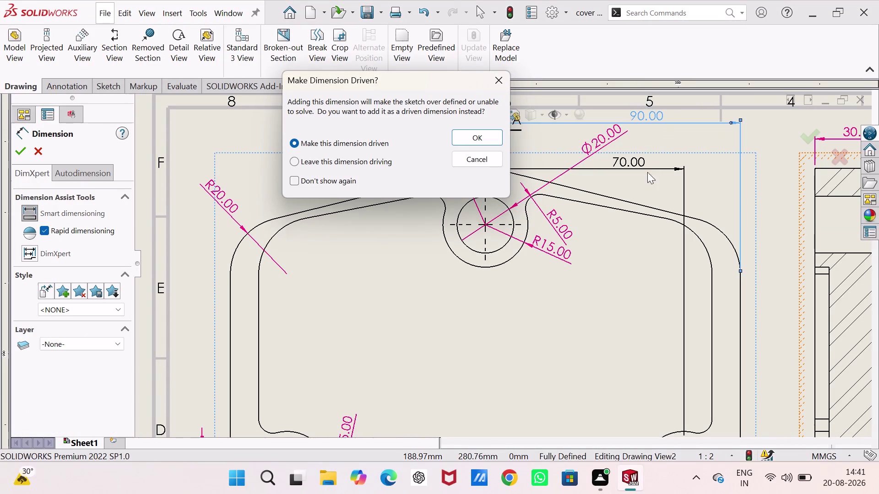
click(487, 140)
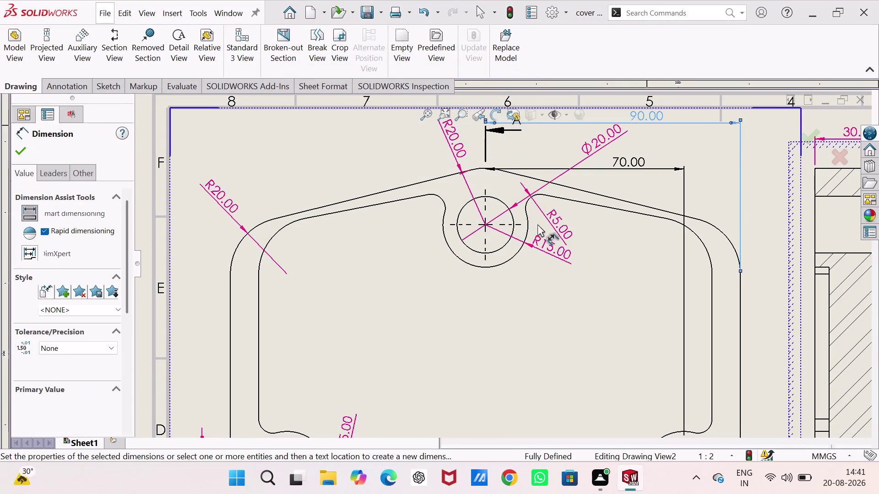
scroll(down, 3)
scroll(down, 3)
scroll(up, 3)
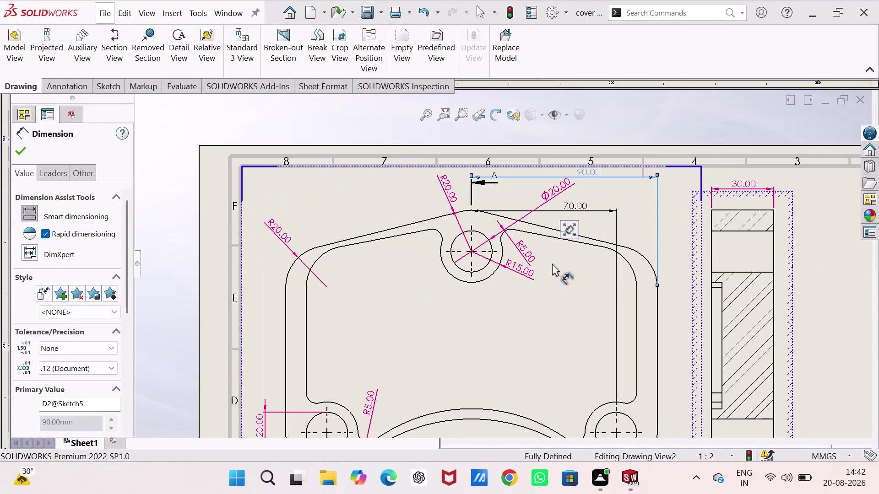
click(554, 284)
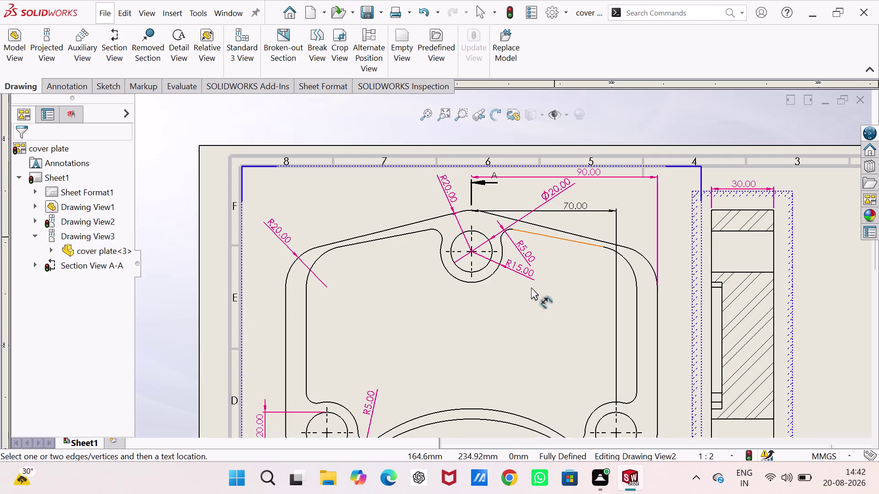
scroll(up, 3)
scroll(down, 3)
scroll(up, 3)
scroll(down, 3)
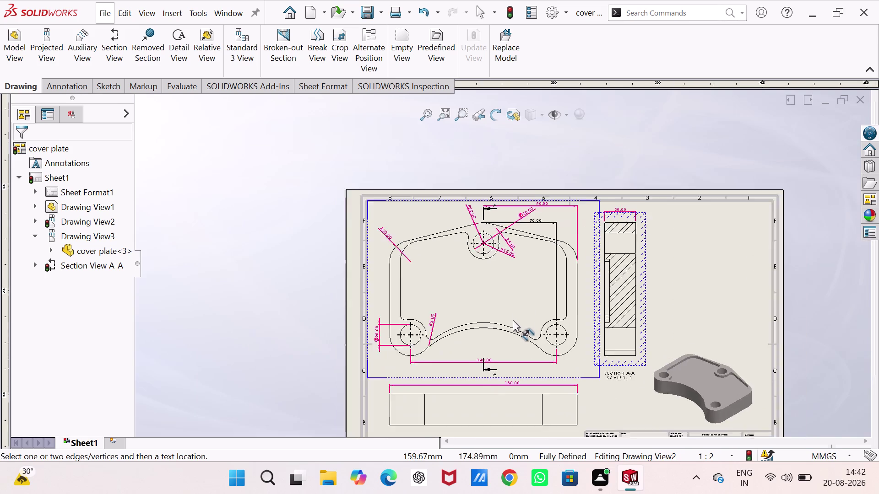
scroll(down, 3)
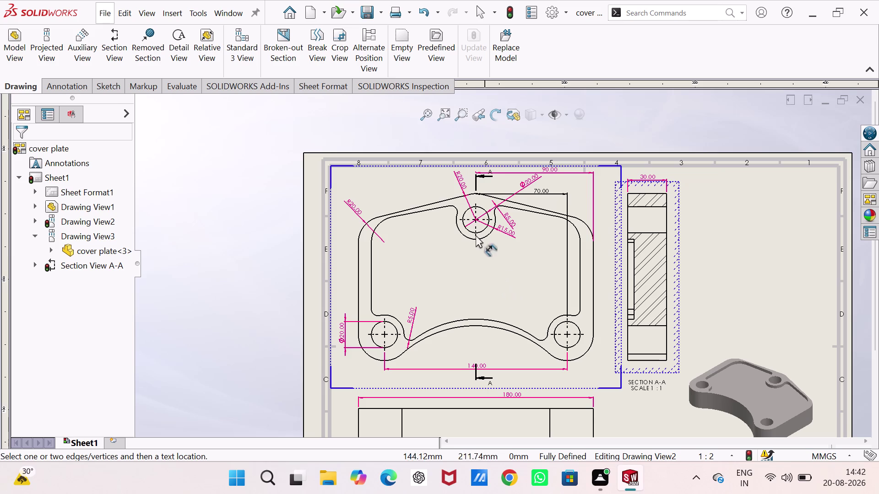
scroll(down, 3)
scroll(down, 3)
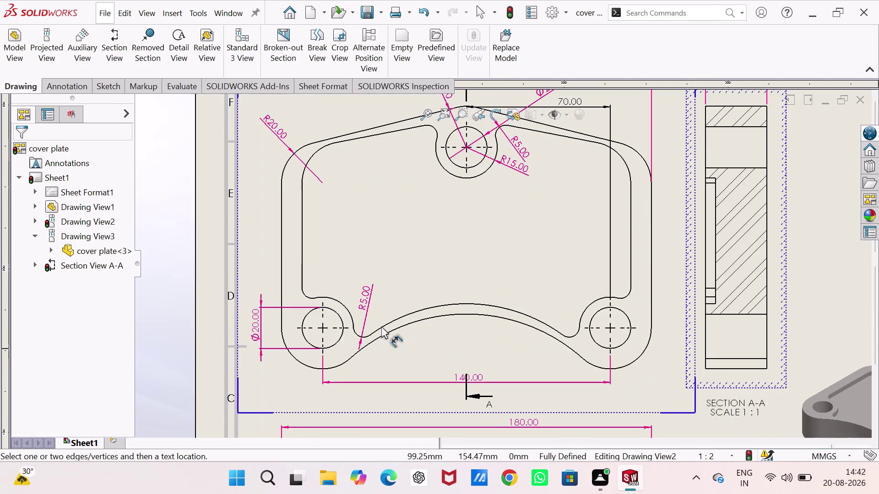
click(322, 327)
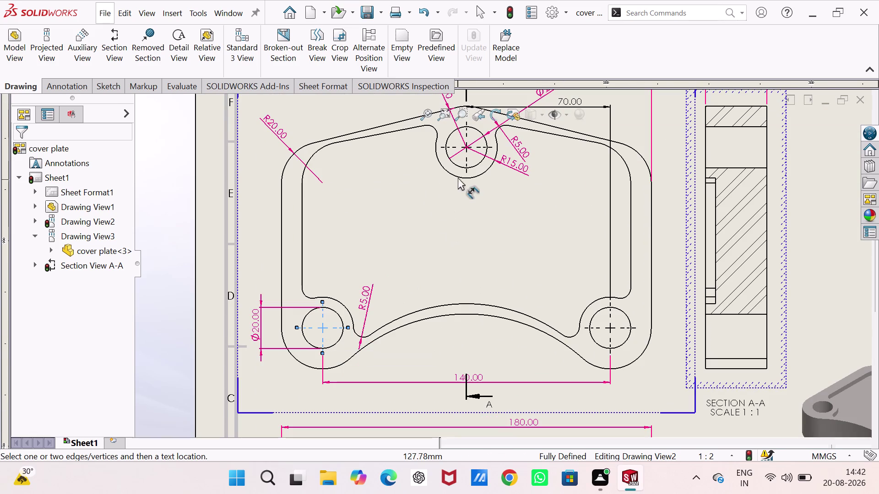
click(465, 147)
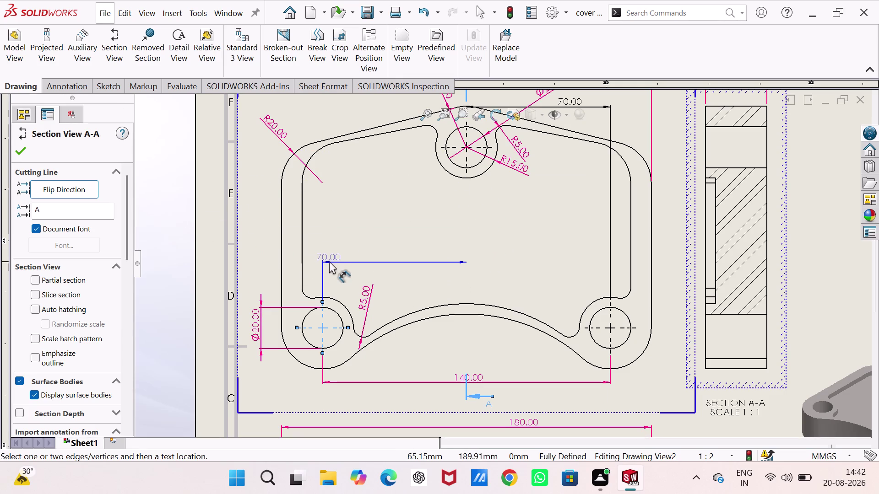
key(Escape)
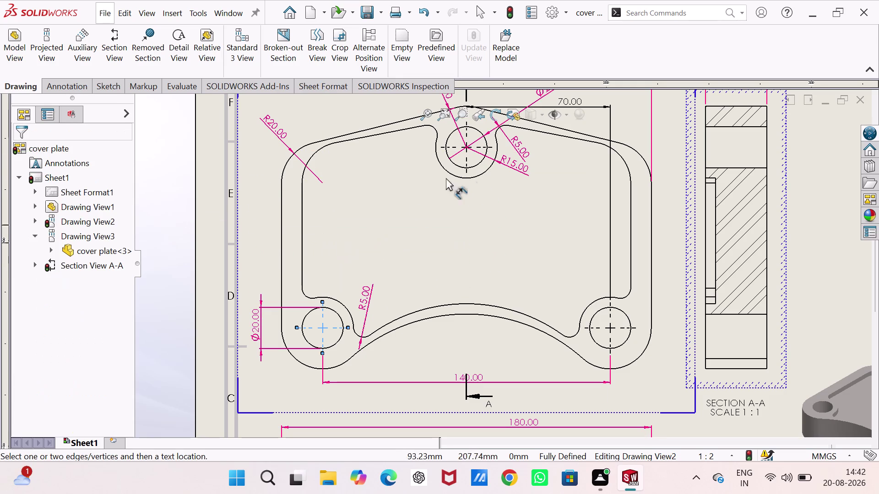
click(466, 147)
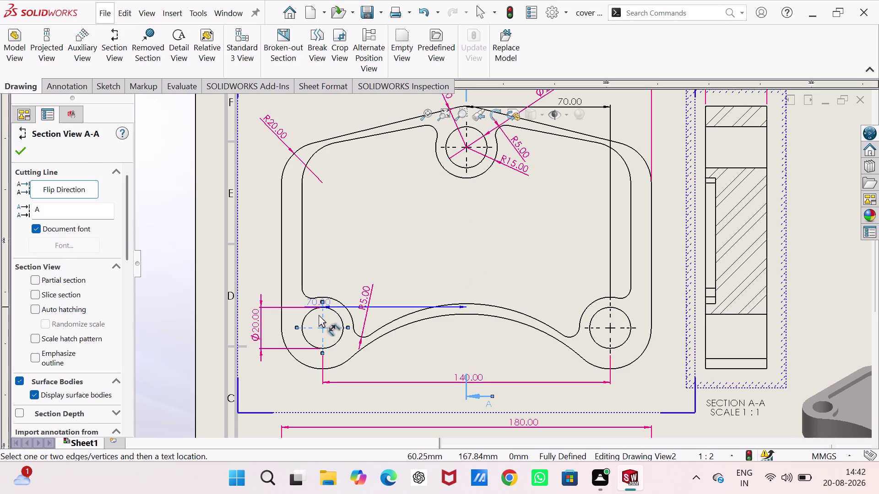
click(321, 328)
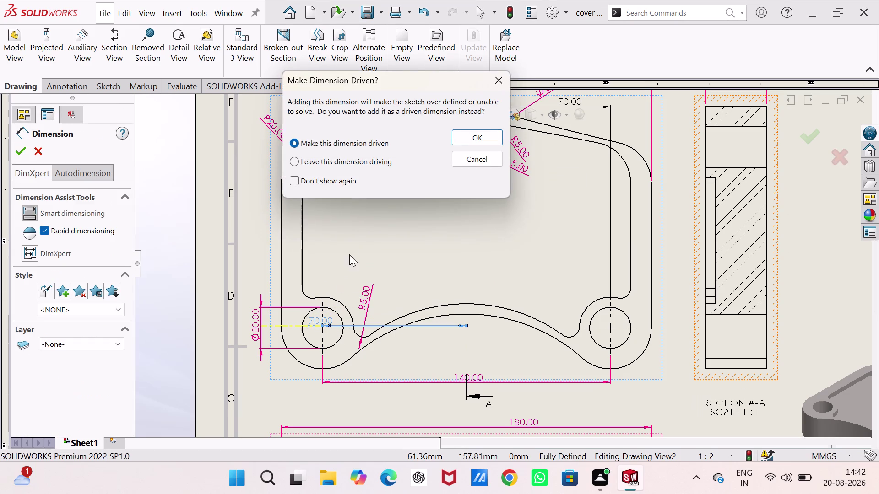
click(501, 81)
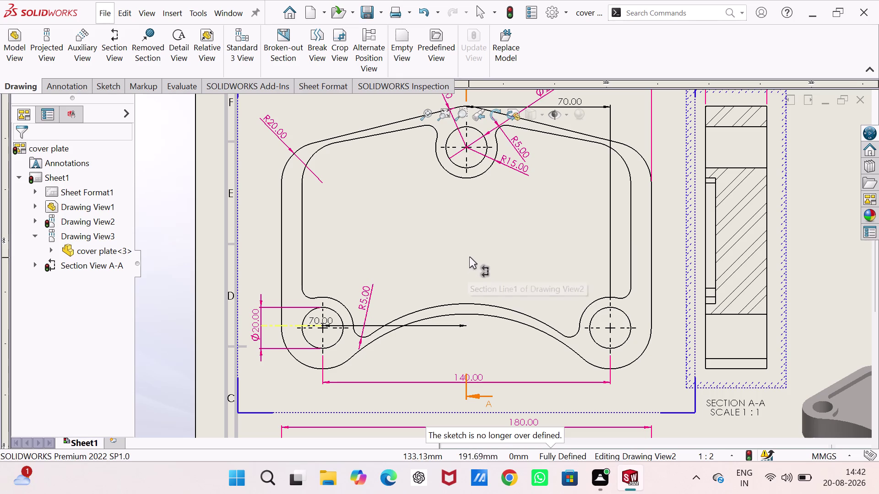
key(ctrl+z)
right_drag(429, 272, 430, 149)
right_drag(374, 291, 395, 182)
right_drag(408, 276, 417, 228)
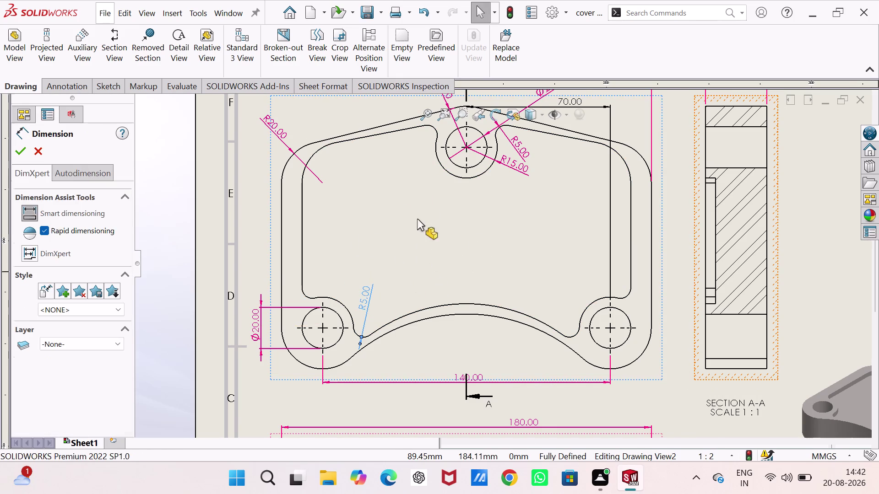
right_drag(417, 228, 417, 172)
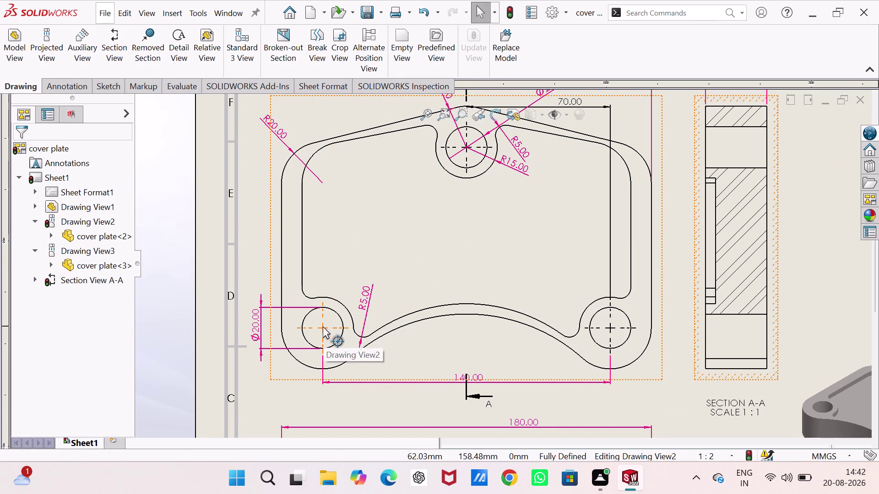
click(323, 327)
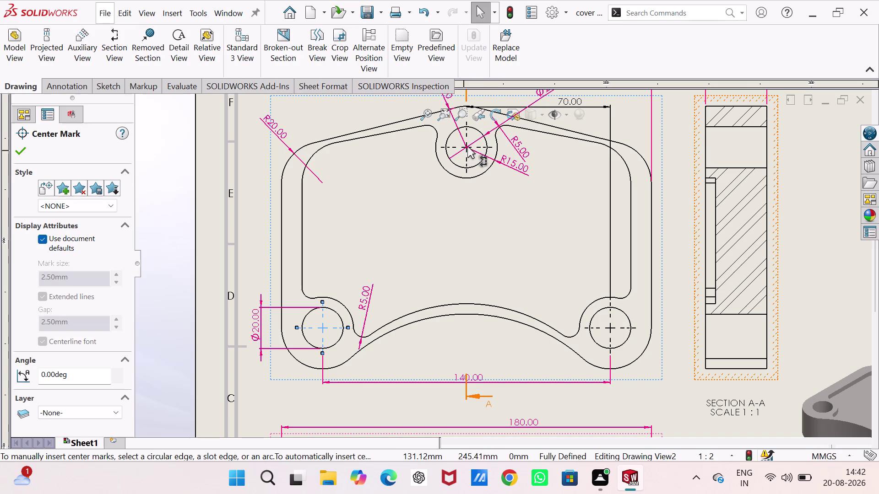
click(467, 147)
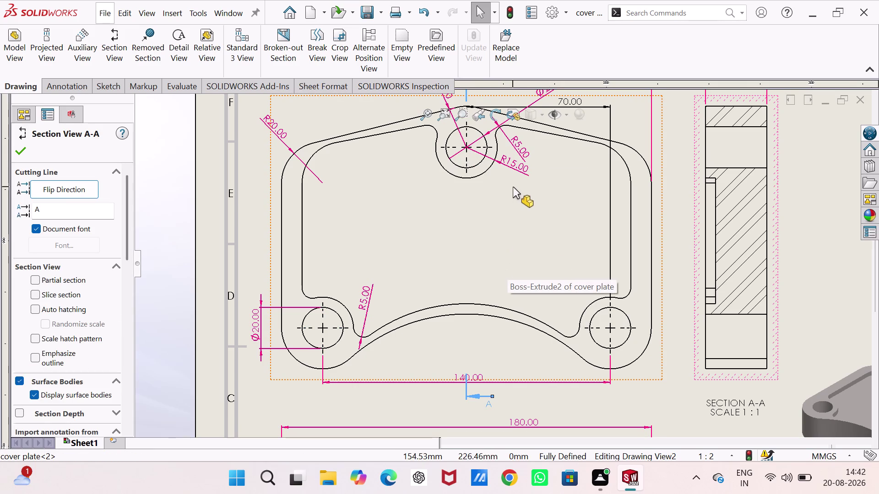
scroll(up, 3)
scroll(down, 3)
scroll(down, 3)
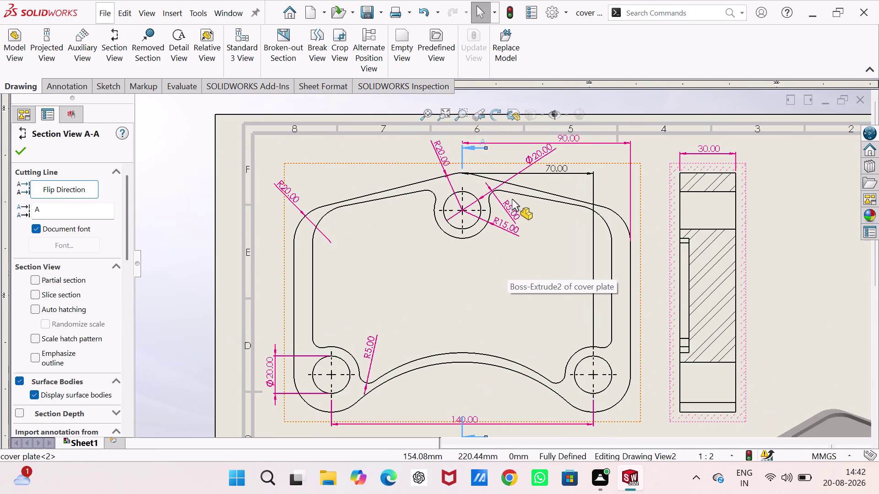
click(462, 210)
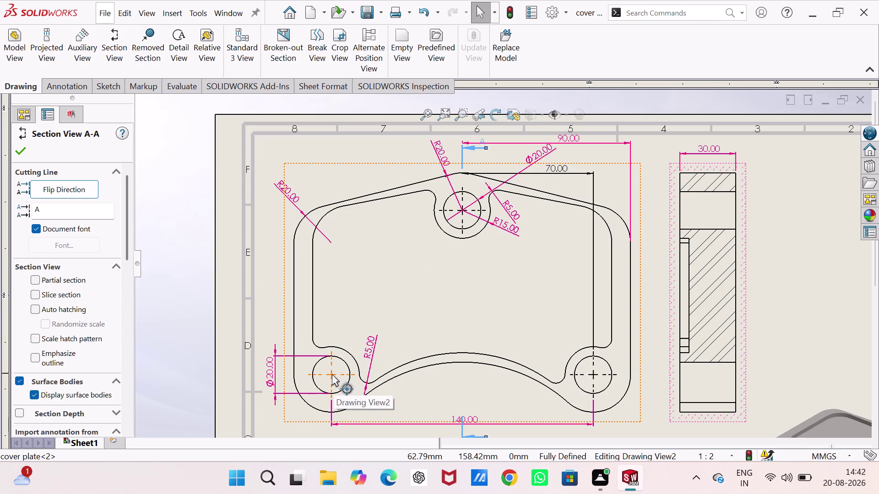
Select the top drawing view and section line A-A while adjusting the view.
right_drag(379, 317, 398, 225)
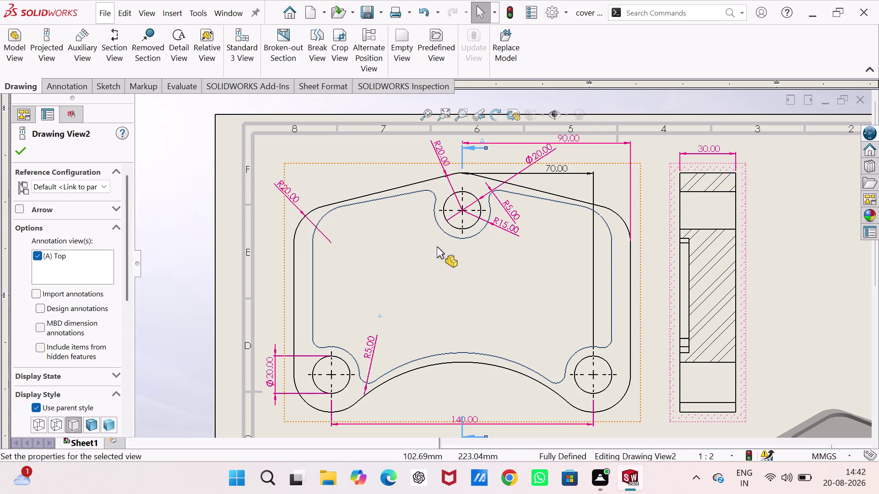
click(462, 209)
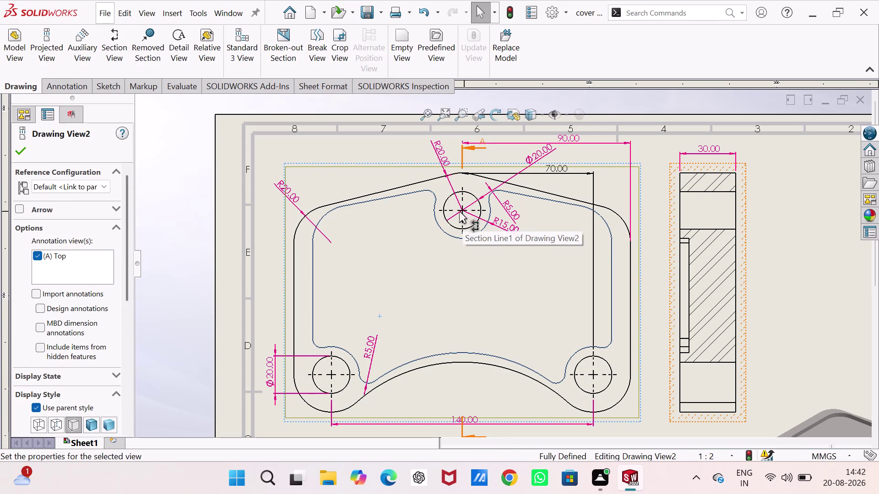
click(330, 374)
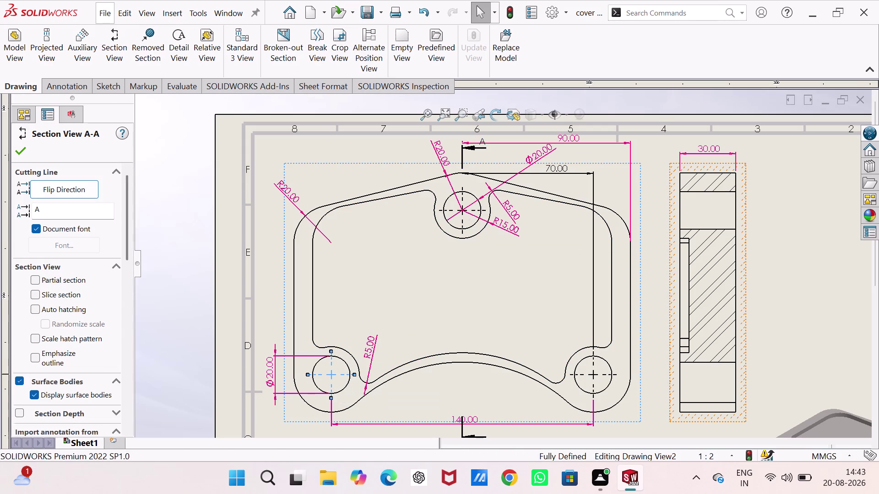
right_drag(379, 298, 379, 298)
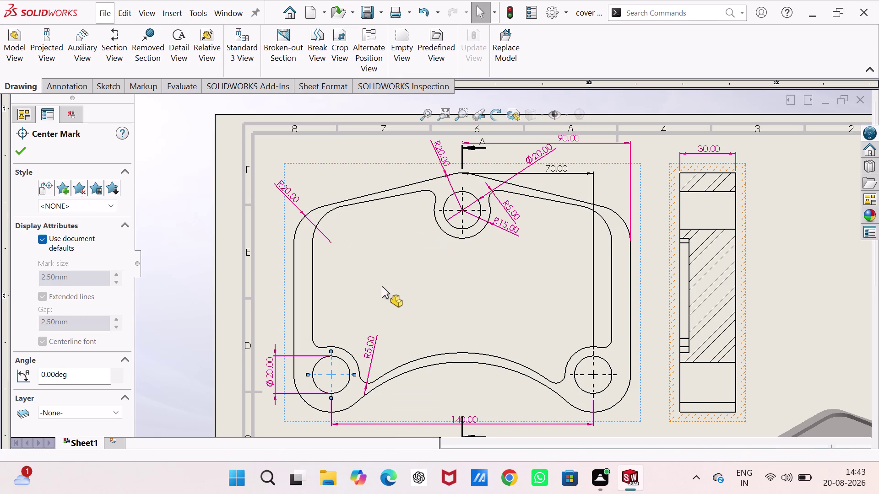
right_drag(380, 298, 400, 177)
scroll(down, 3)
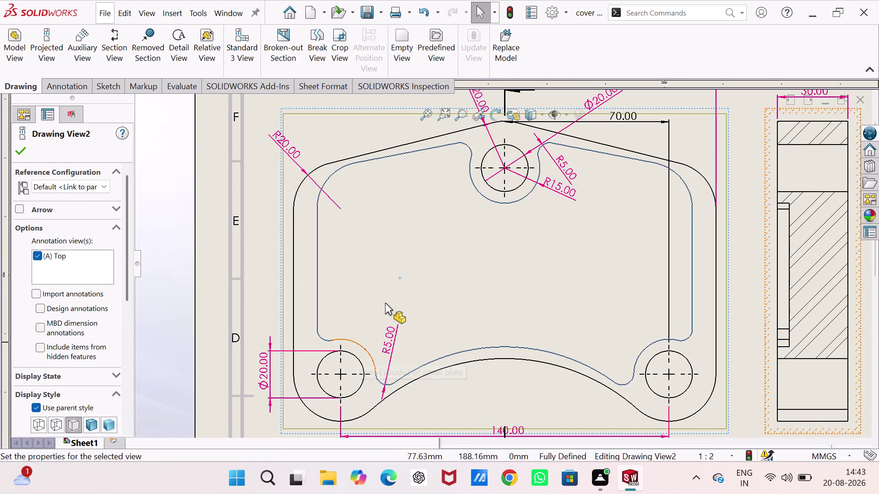
right_drag(448, 303, 455, 185)
Clear the selections and start Smart Dimension from the Annotation tools.
key(grave)
key(Escape)
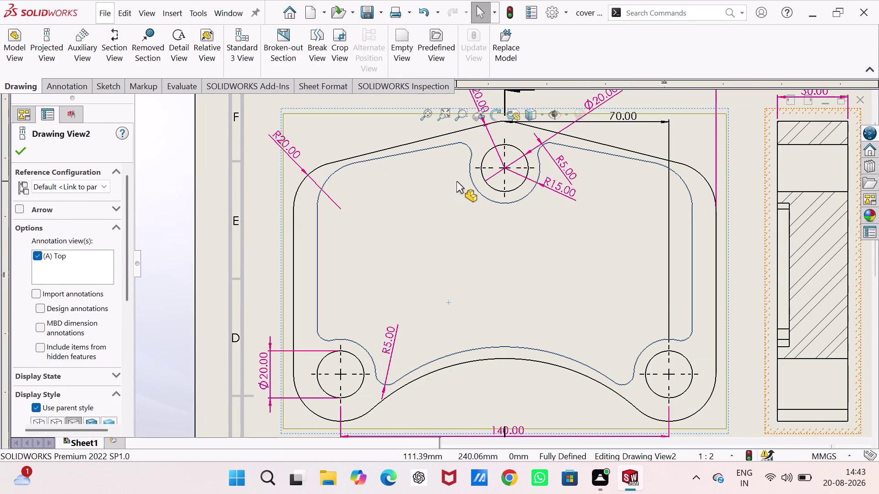
key(Escape)
key(Escape)
key(Escape)
right_drag(439, 289, 413, 170)
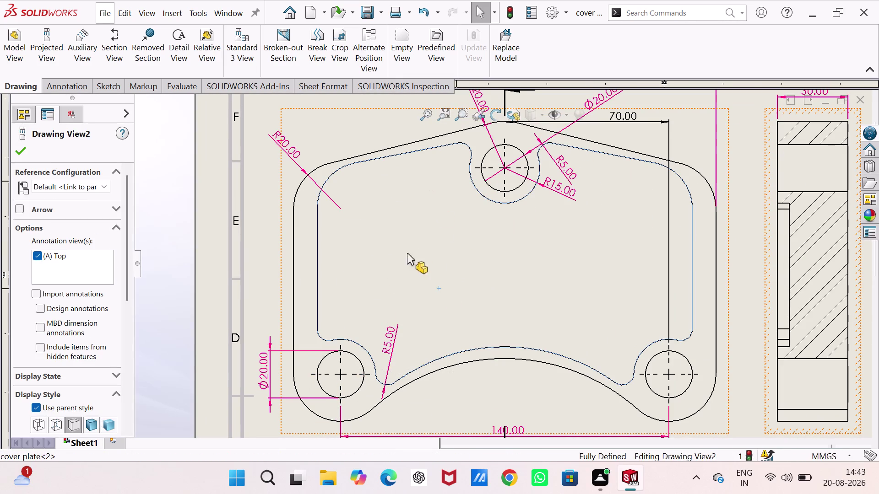
click(70, 89)
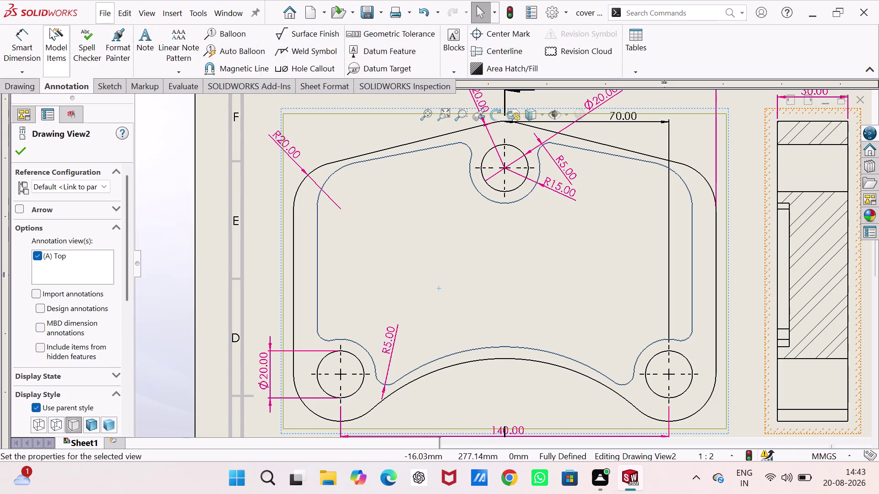
click(15, 35)
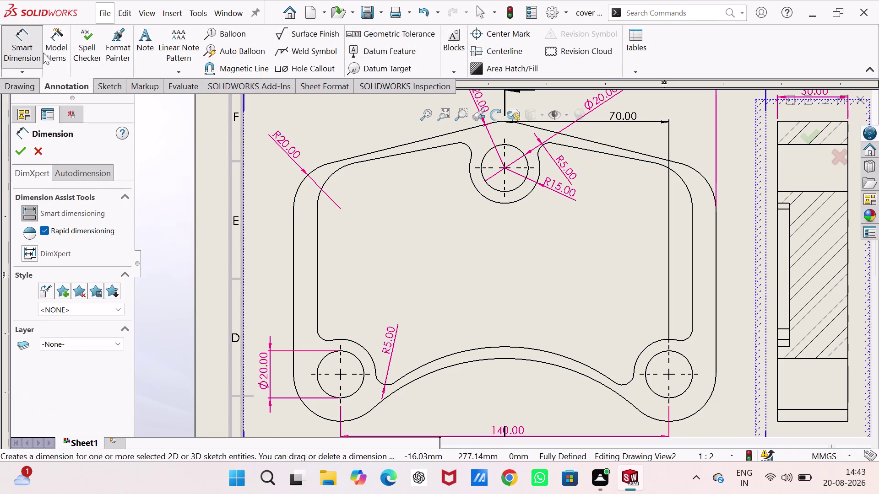
scroll(down, 3)
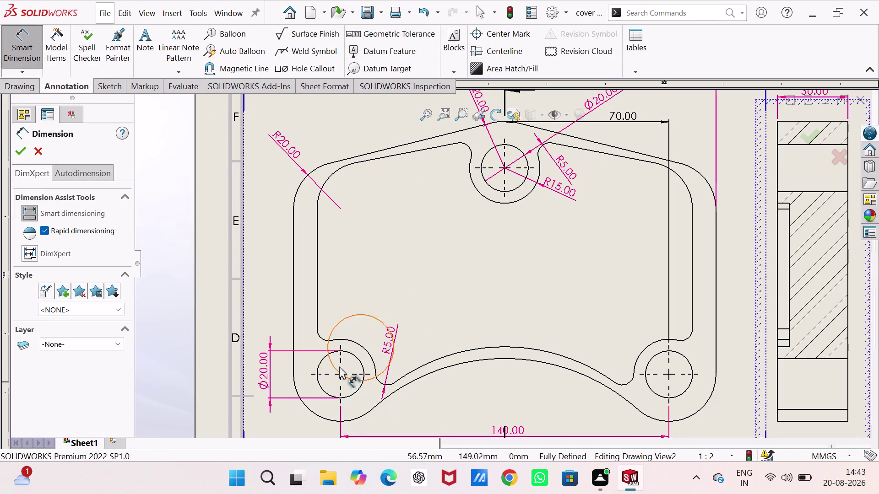
scroll(down, 3)
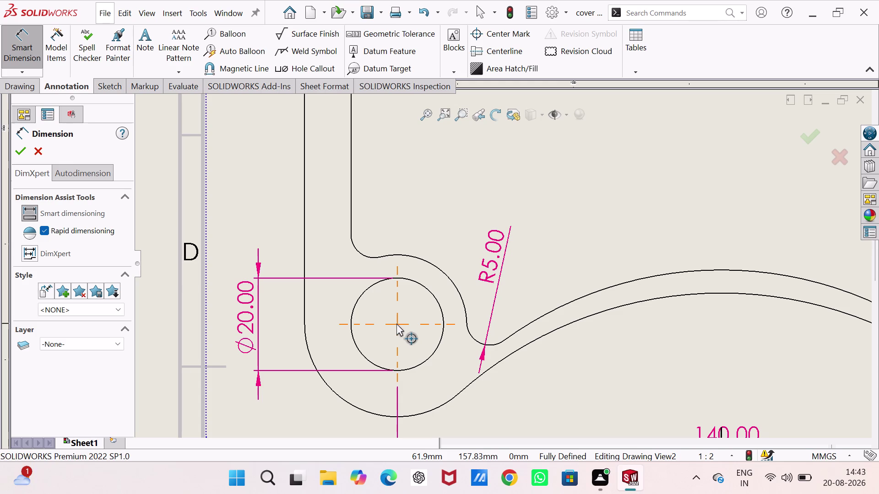
click(396, 324)
scroll(up, 3)
scroll(up, 3)
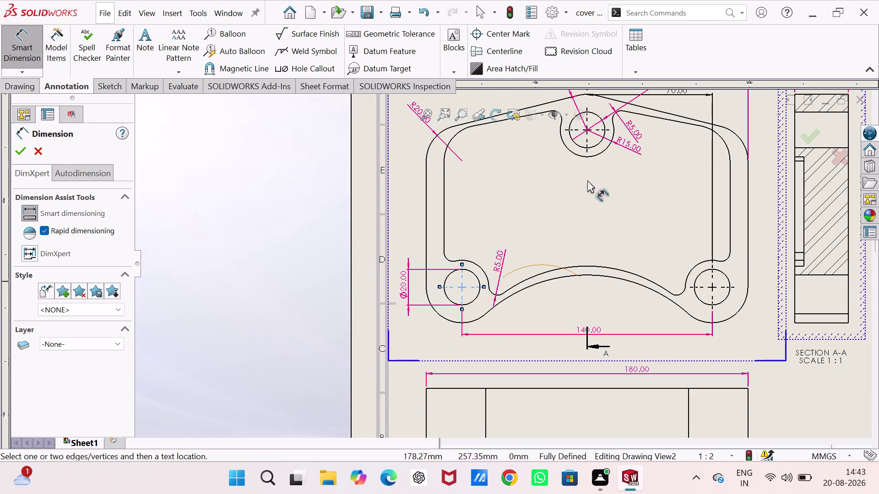
scroll(down, 3)
scroll(down, 3)
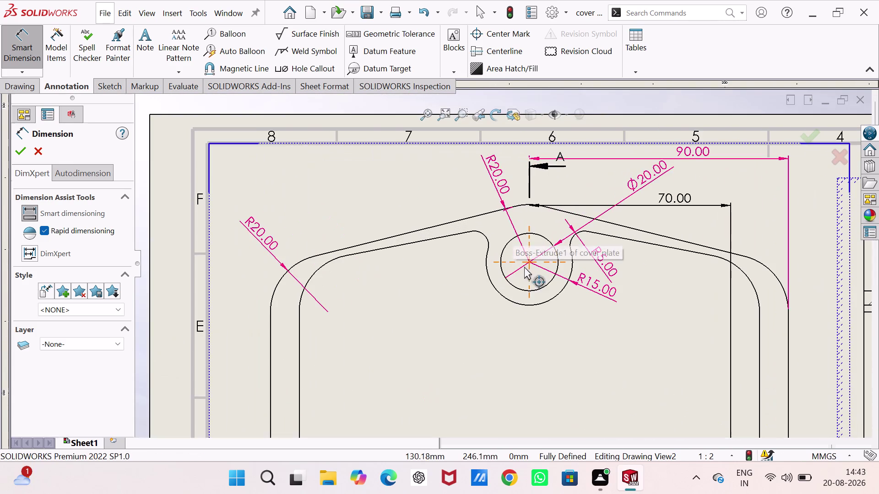
scroll(down, 3)
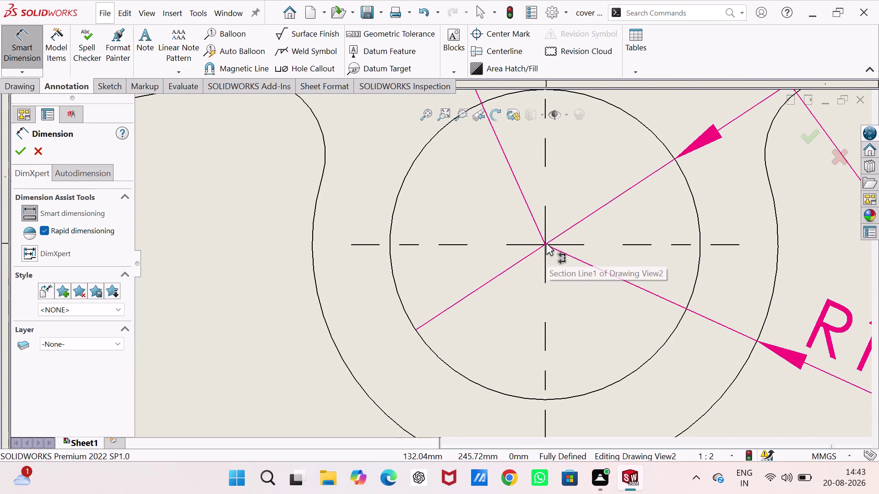
click(545, 243)
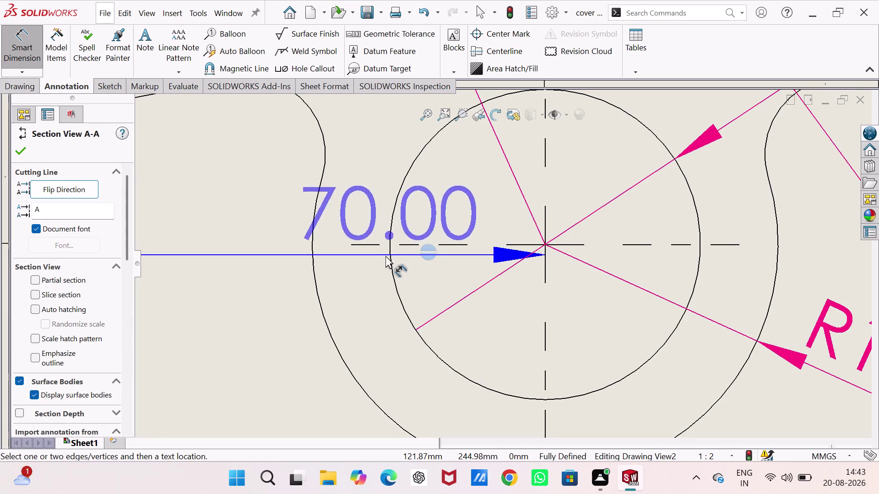
scroll(up, 3)
scroll(up, 3)
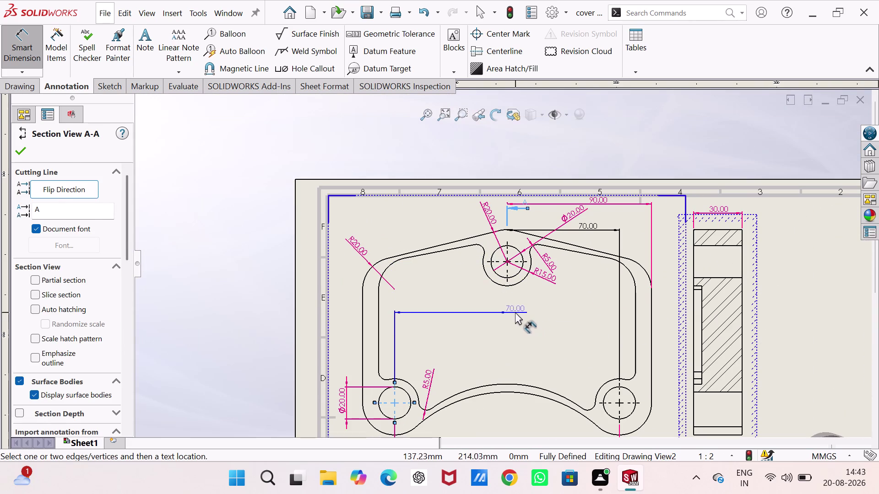
key(Escape)
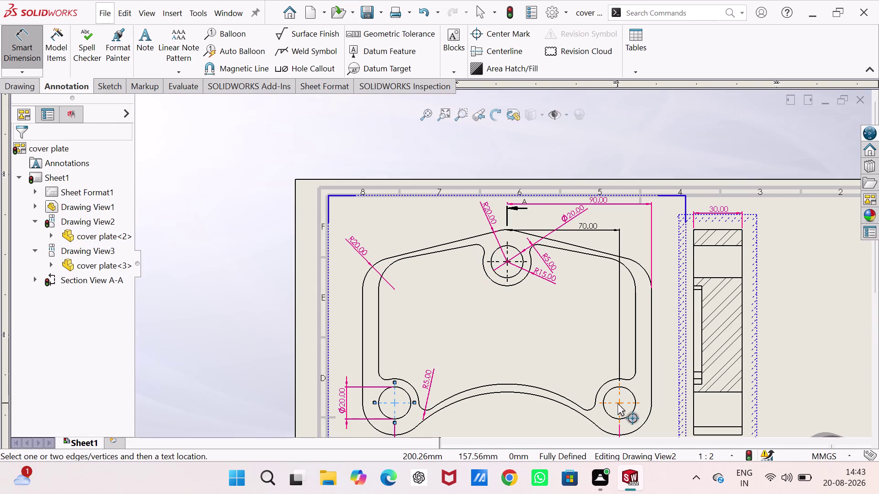
scroll(down, 3)
scroll(down, 3)
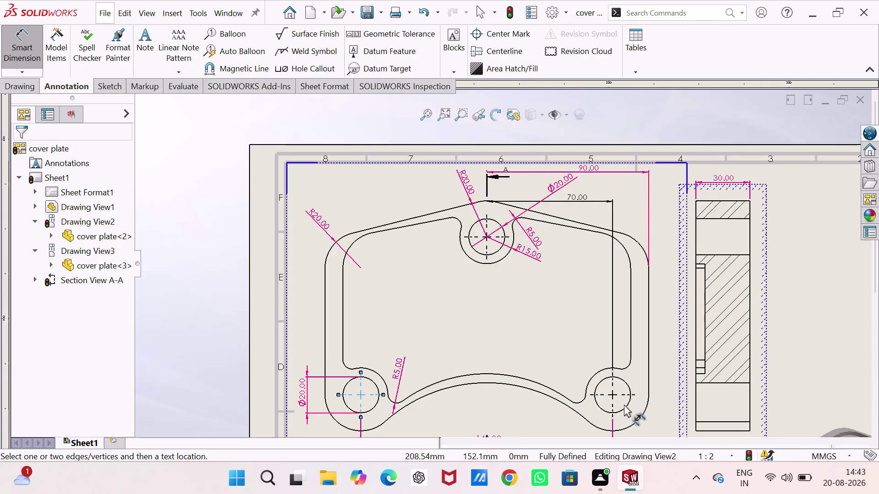
scroll(down, 3)
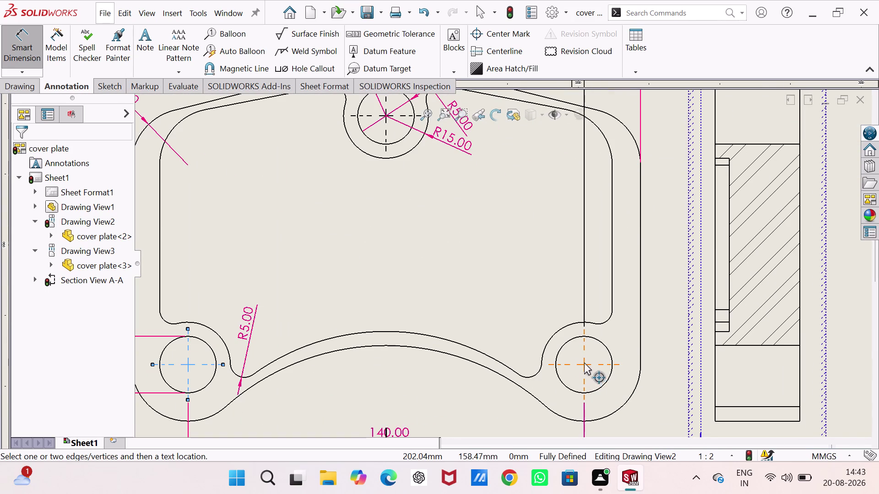
scroll(down, 3)
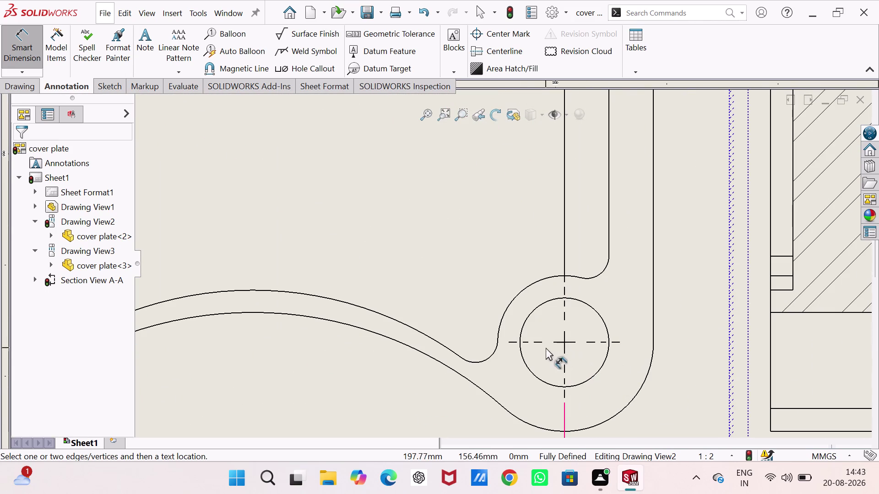
click(564, 341)
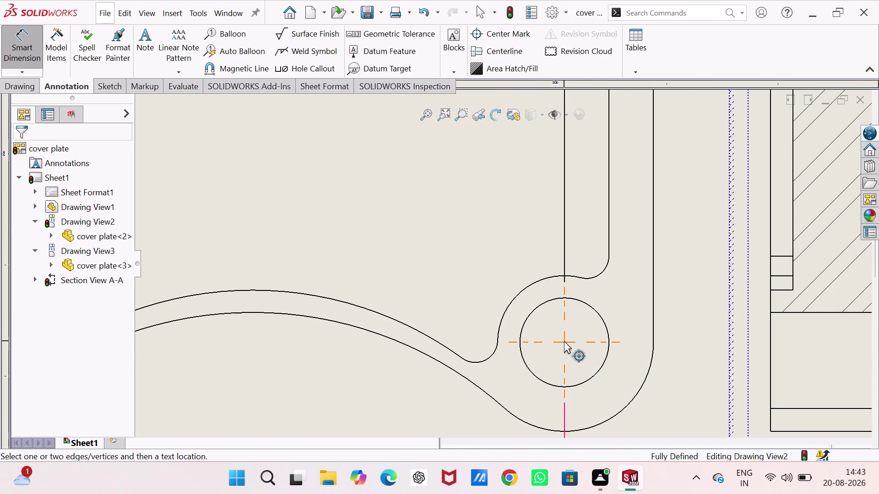
scroll(up, 3)
scroll(up, 3)
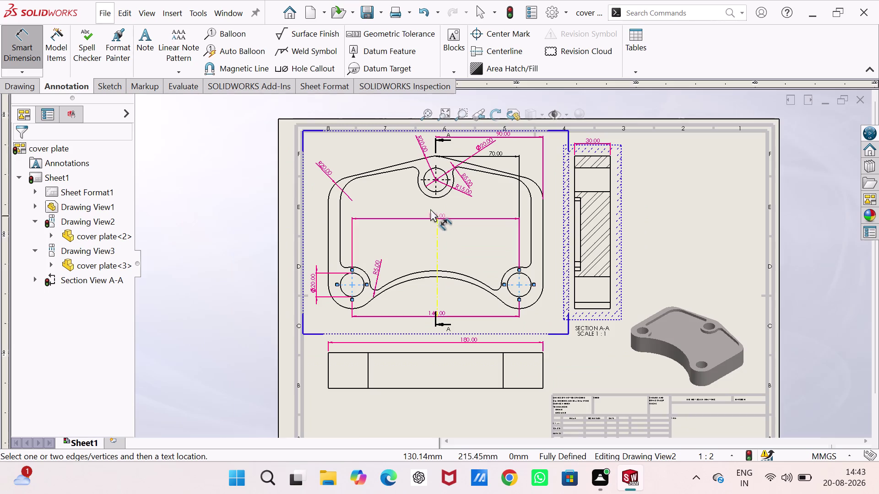
scroll(down, 3)
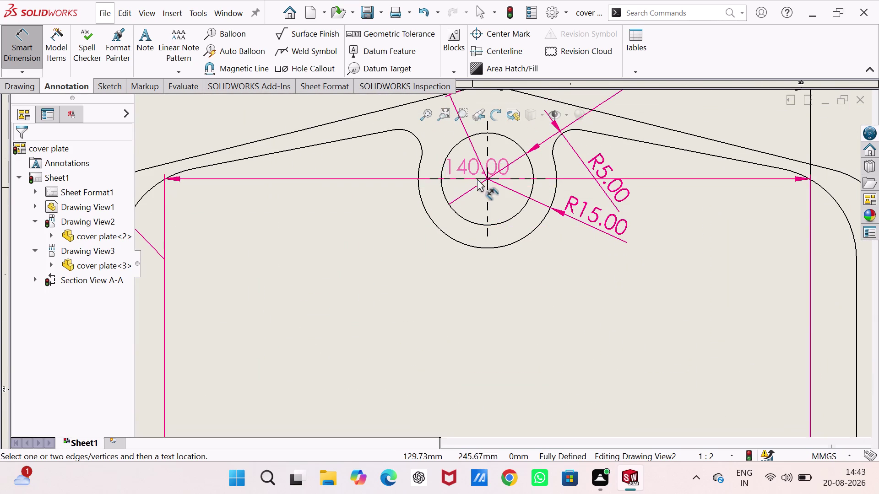
scroll(down, 3)
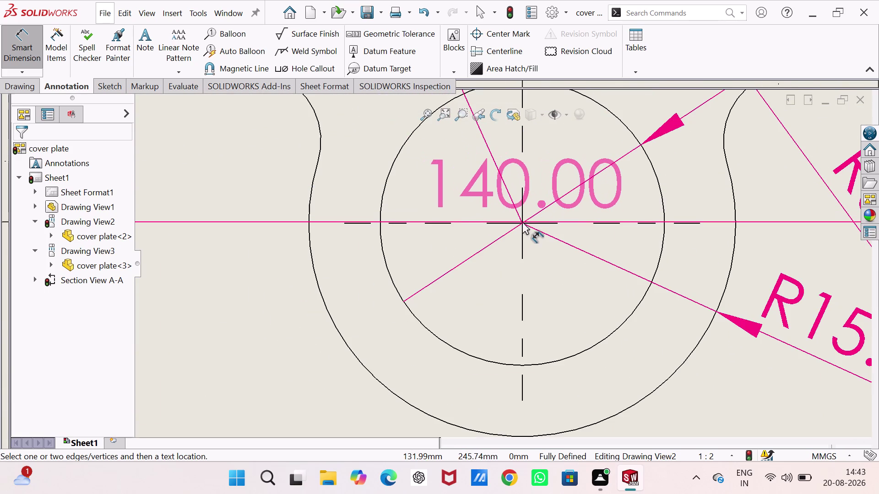
click(522, 222)
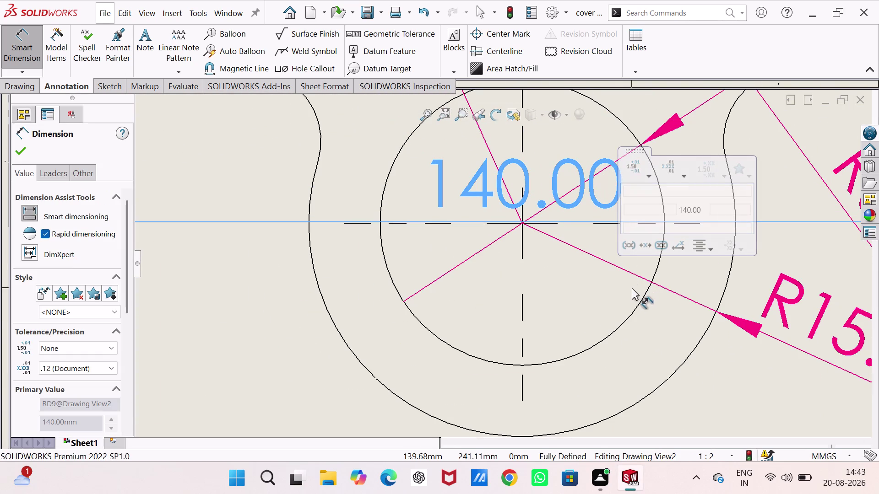
key(ctrl+z)
scroll(up, 3)
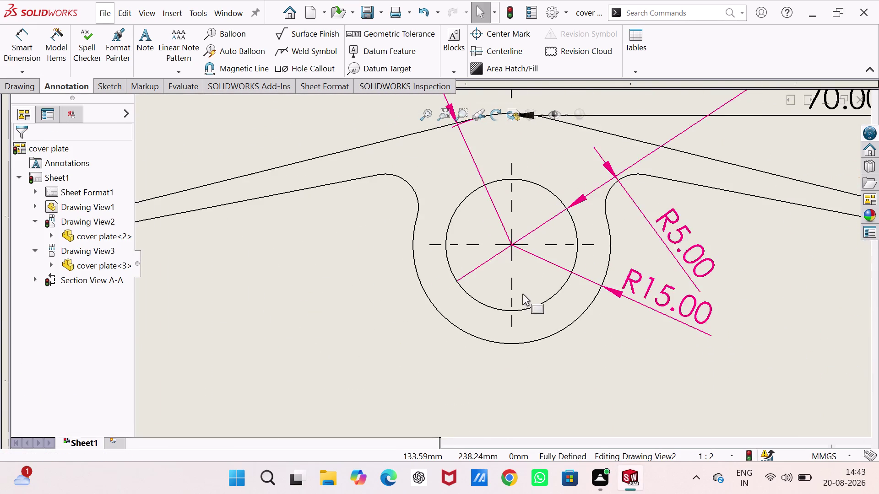
scroll(up, 3)
scroll(up, 3)
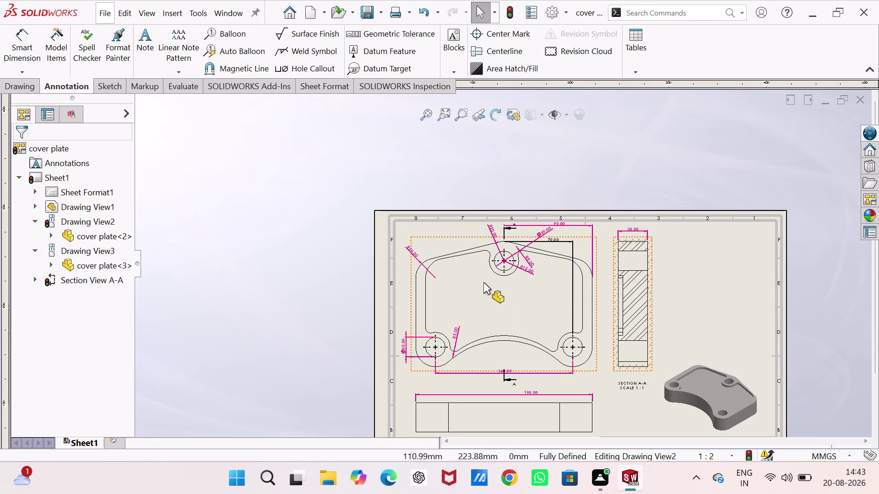
key(Escape)
key(Escape)
Pick the lower-right hole's centre as the first dimension point.
right_drag(308, 329, 313, 212)
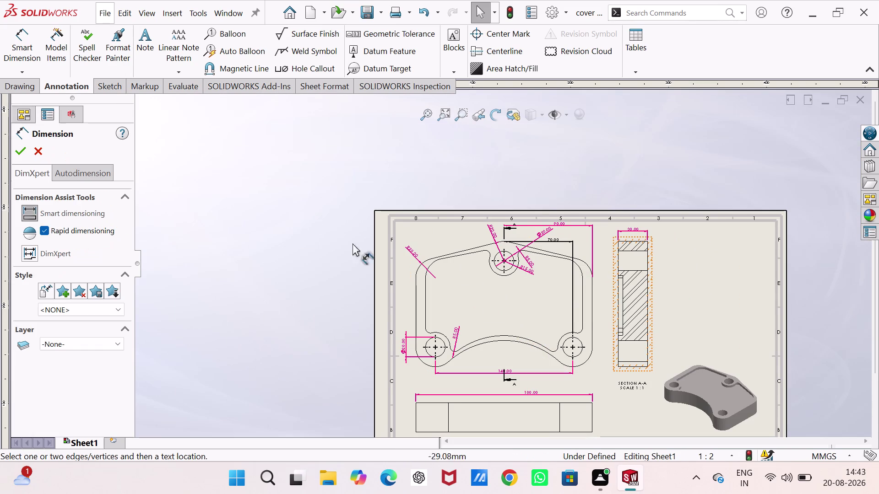
scroll(down, 3)
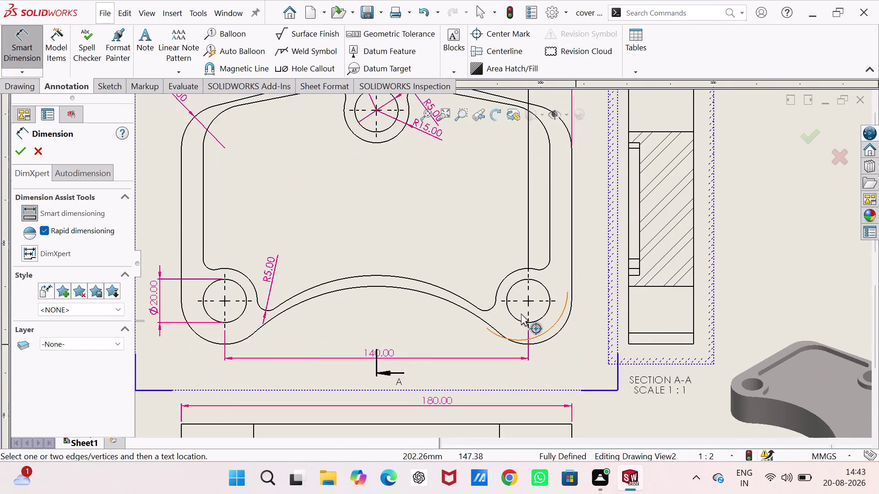
click(518, 292)
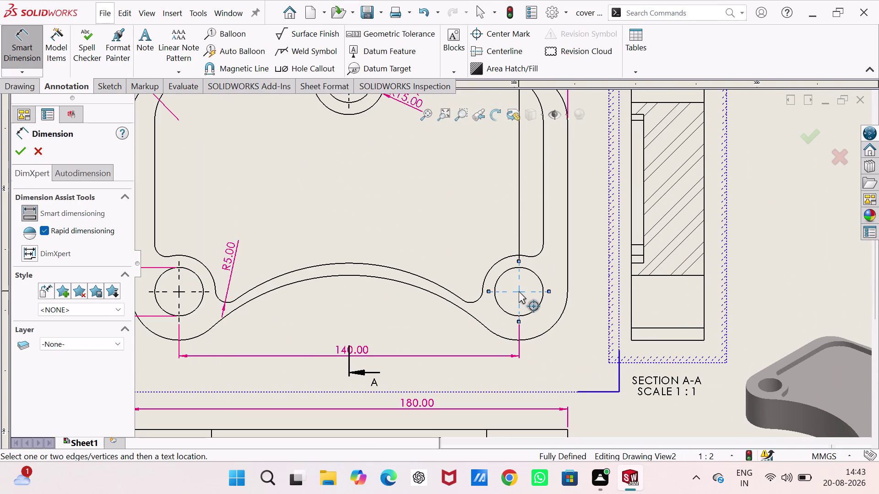
scroll(up, 3)
scroll(down, 3)
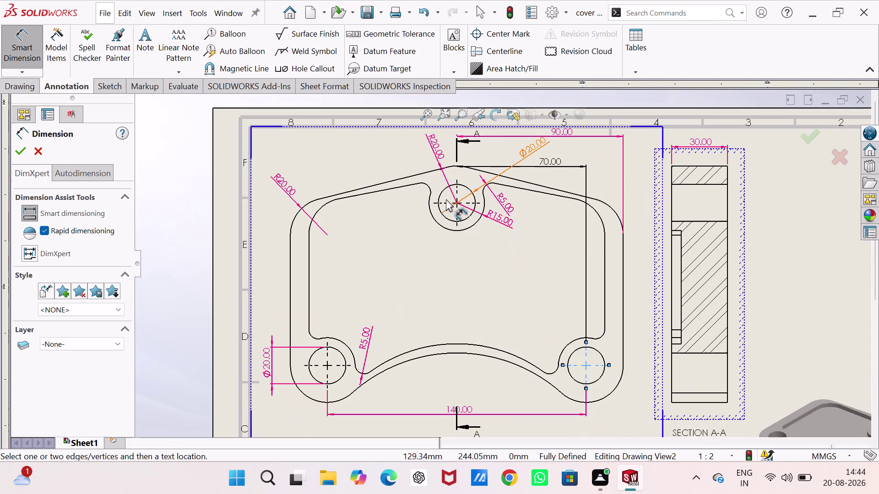
click(456, 203)
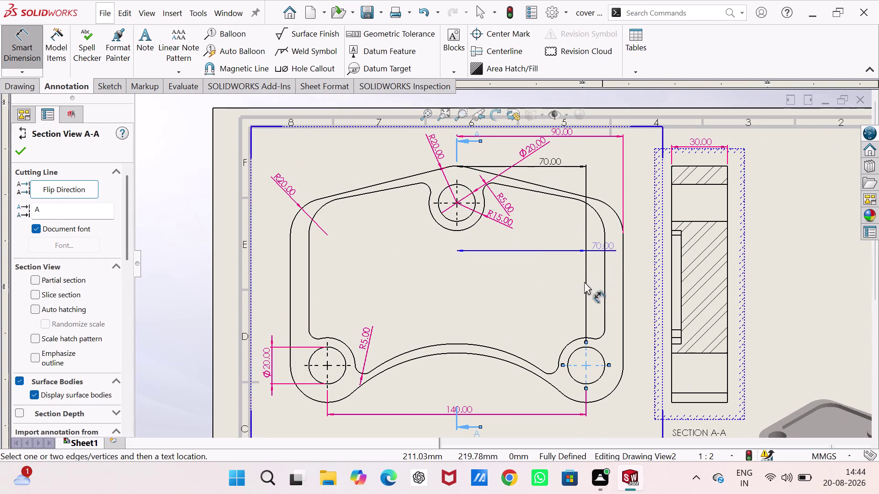
Close the Section View A-A settings and zoom in and out over the sheet.
key(Escape)
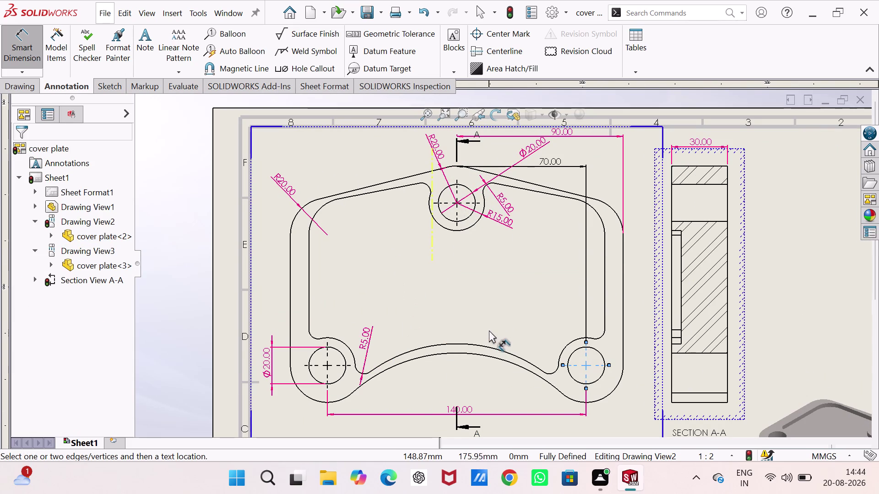
scroll(up, 3)
scroll(up, 3)
scroll(down, 3)
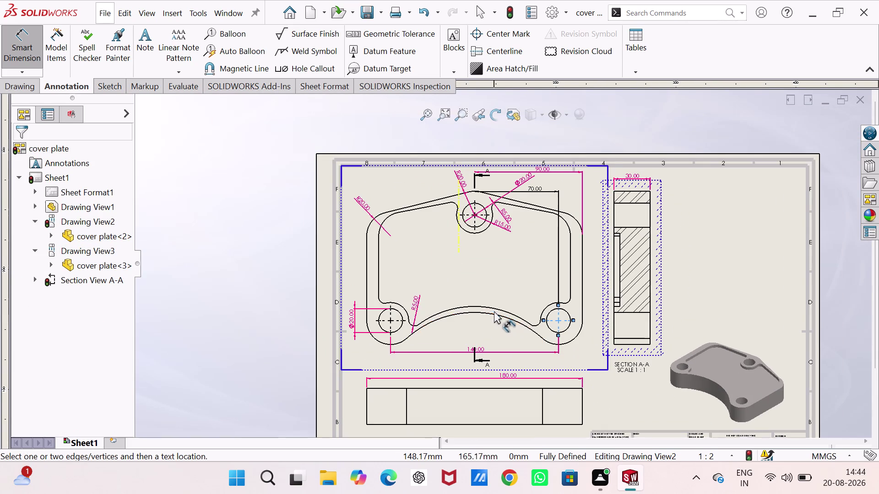
scroll(down, 3)
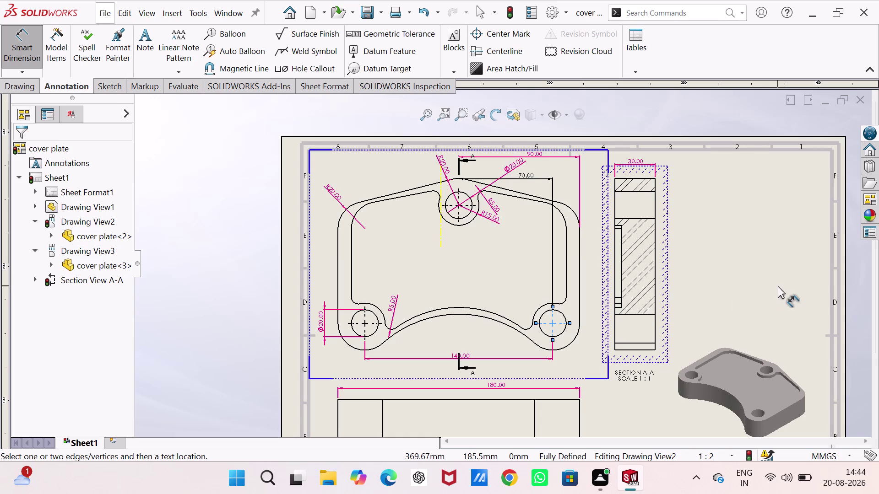
Zoom over the dimensioned sheet, then save with Ctrl+S to list modified documents.
scroll(up, 3)
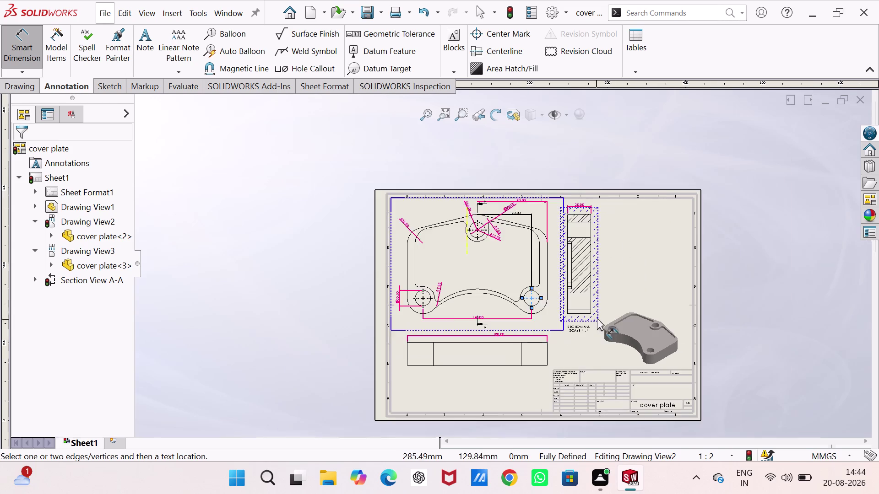
scroll(down, 3)
scroll(up, 3)
scroll(down, 3)
scroll(down, 3)
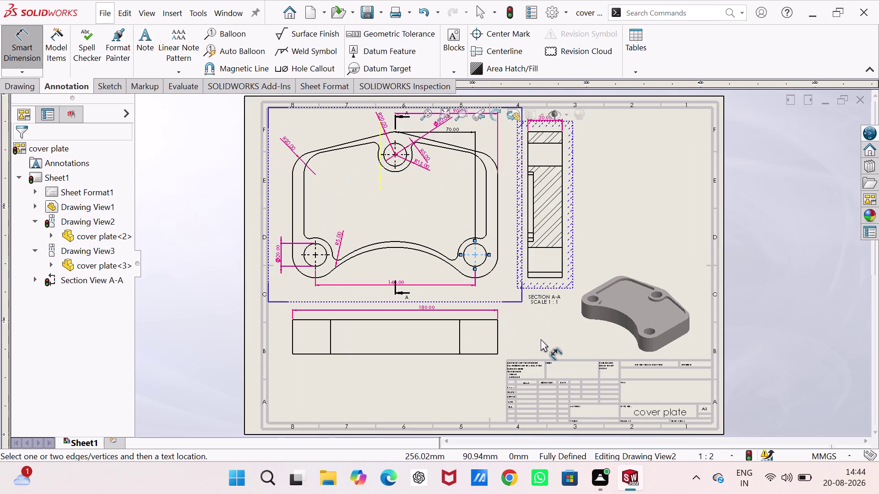
scroll(up, 3)
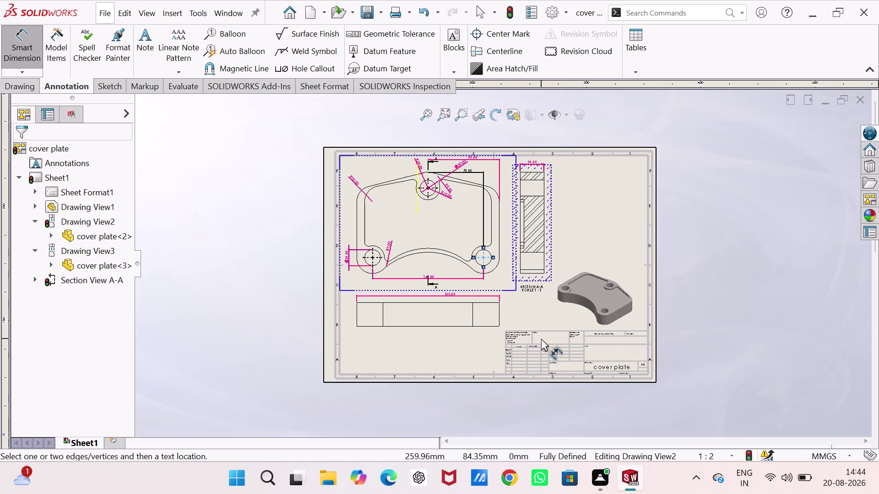
scroll(down, 3)
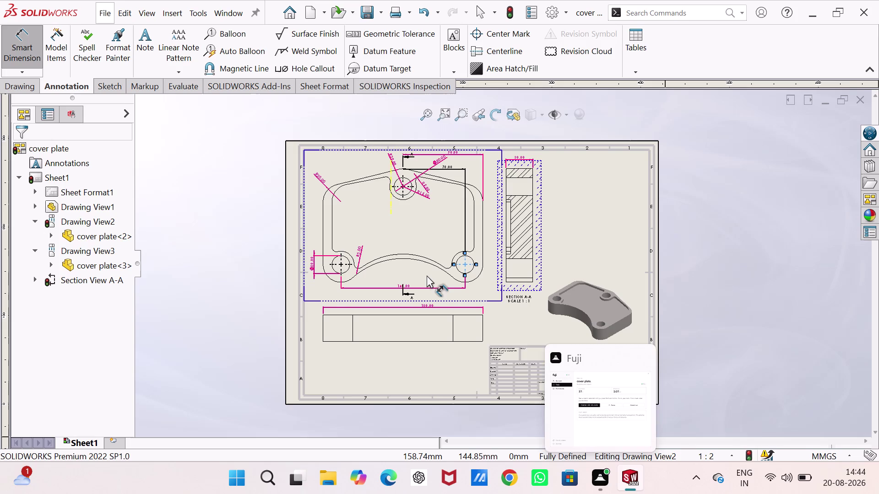
scroll(down, 3)
scroll(down, 3)
scroll(down, 3)
scroll(up, 3)
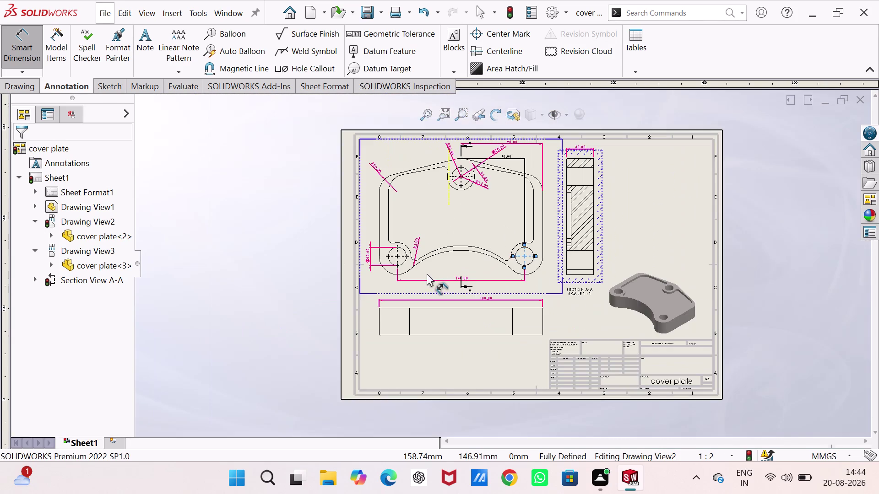
scroll(down, 3)
scroll(down, 3)
scroll(up, 3)
scroll(down, 3)
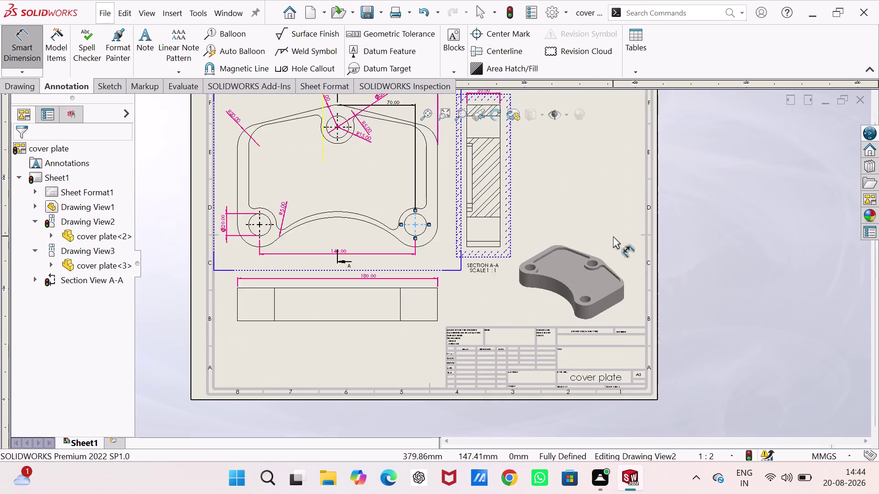
scroll(up, 3)
scroll(down, 3)
scroll(down, 3)
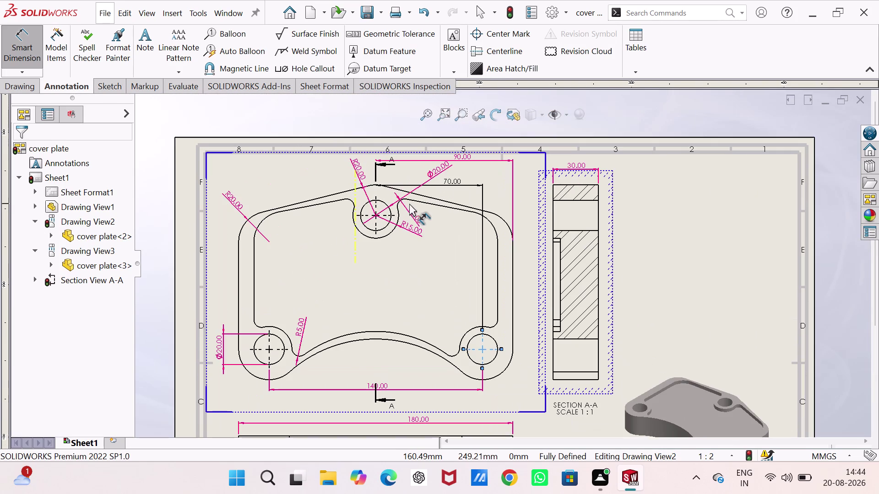
scroll(up, 3)
scroll(up, 3)
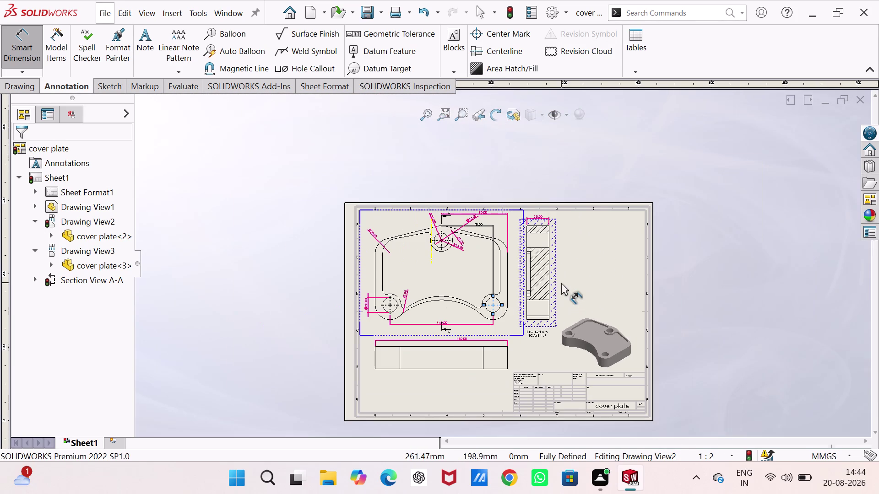
key(ctrl+s)
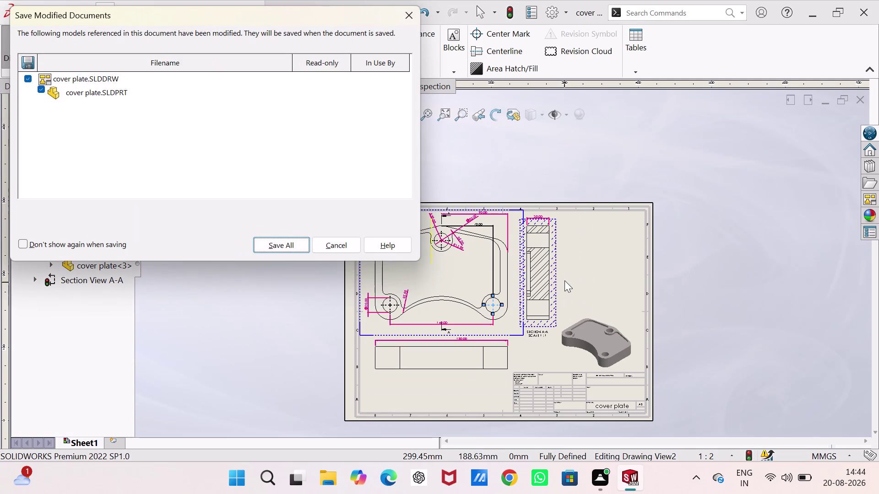
Save All, storing the drawing as 'cover plate' of type SOLIDWORKS Drawing (*.slddrw).
click(285, 250)
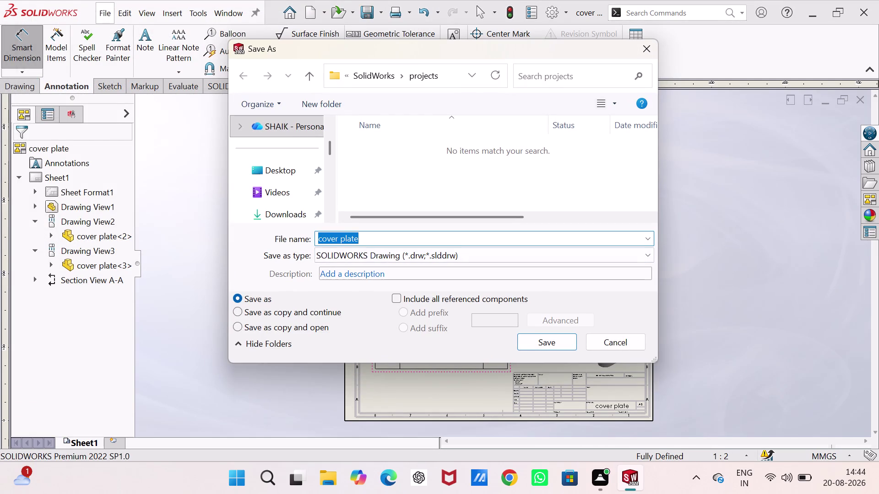
click(650, 251)
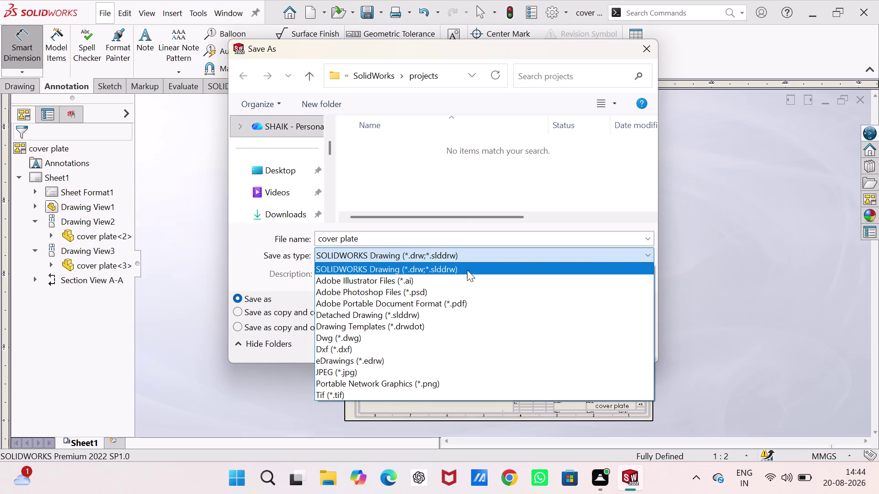
click(458, 302)
click(542, 365)
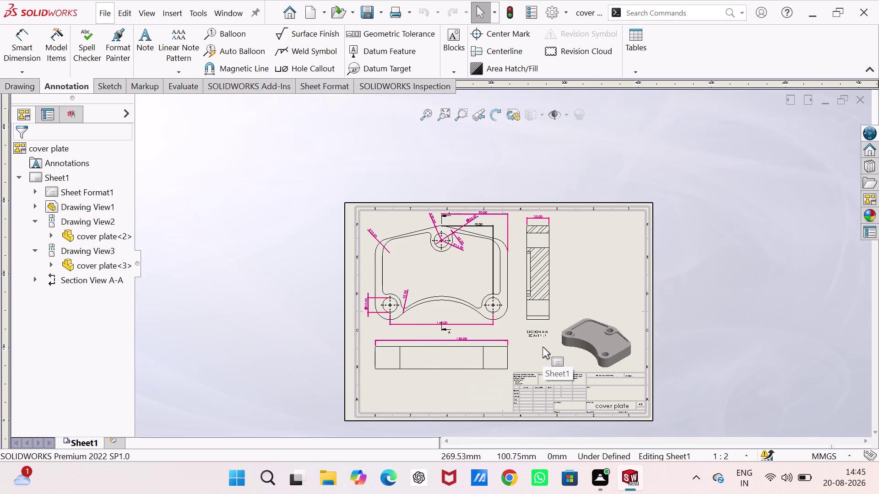
scroll(down, 3)
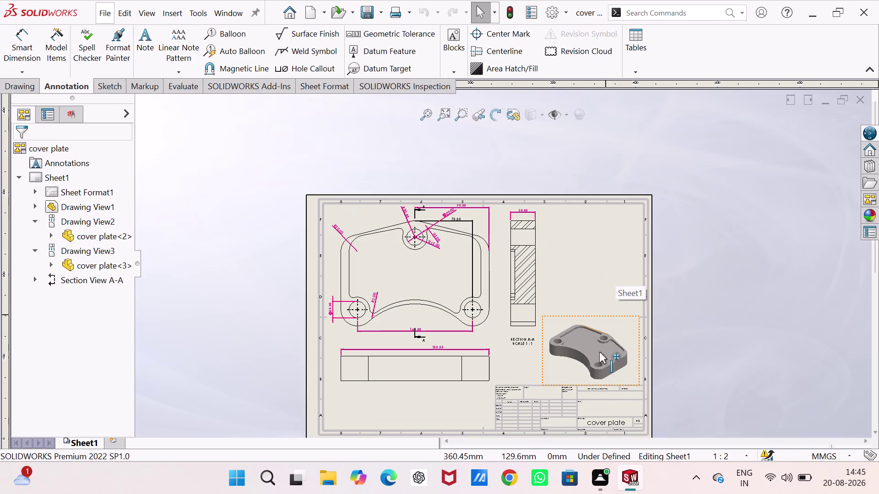
scroll(down, 3)
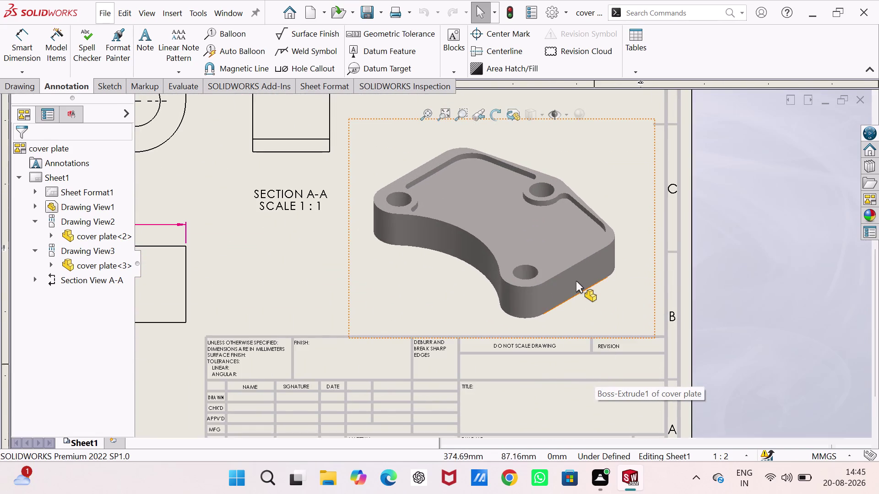
scroll(down, 3)
scroll(down, 3)
scroll(up, 3)
scroll(up, 3)
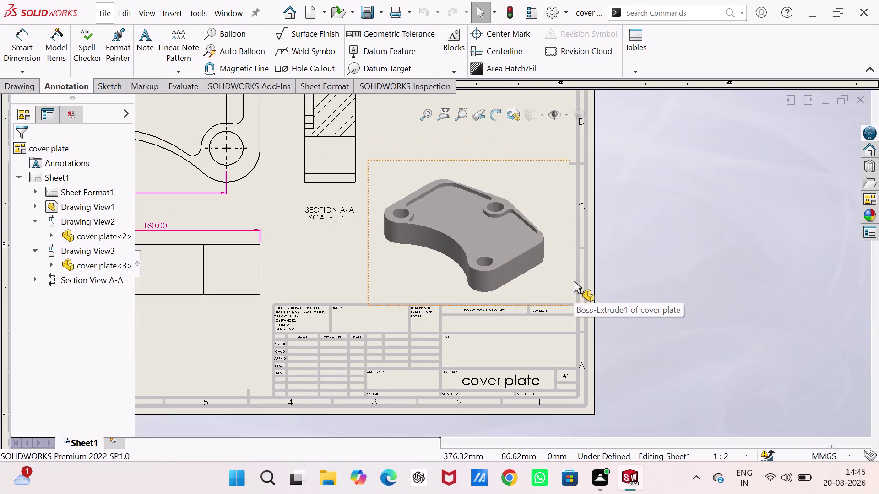
scroll(up, 3)
scroll(up, 3)
scroll(up, 3)
scroll(down, 3)
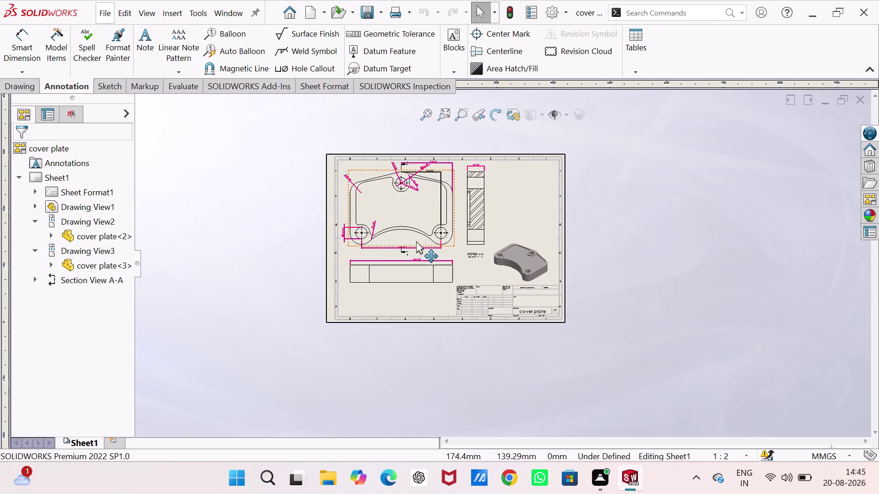
scroll(down, 3)
scroll(down, 3)
scroll(down, 3)
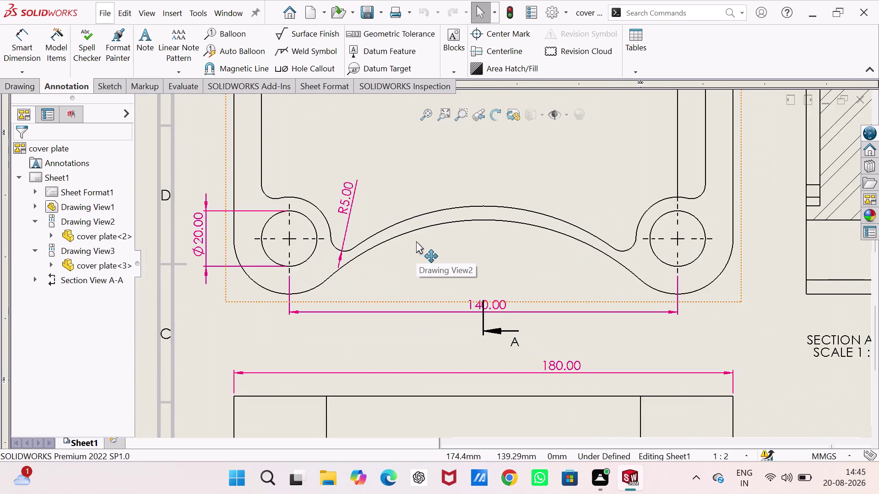
scroll(down, 3)
scroll(up, 3)
scroll(up, 3)
scroll(up, 3)
scroll(up, 3)
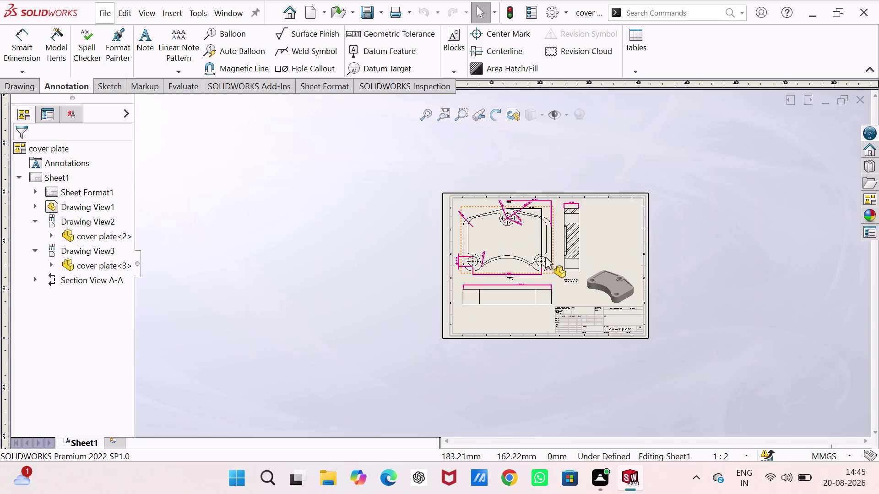
scroll(down, 3)
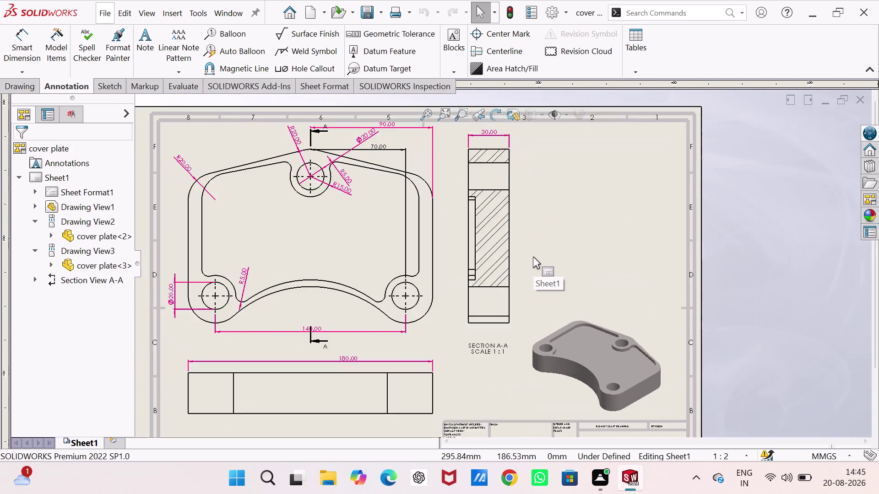
scroll(down, 3)
scroll(down, 3)
scroll(up, 3)
scroll(up, 3)
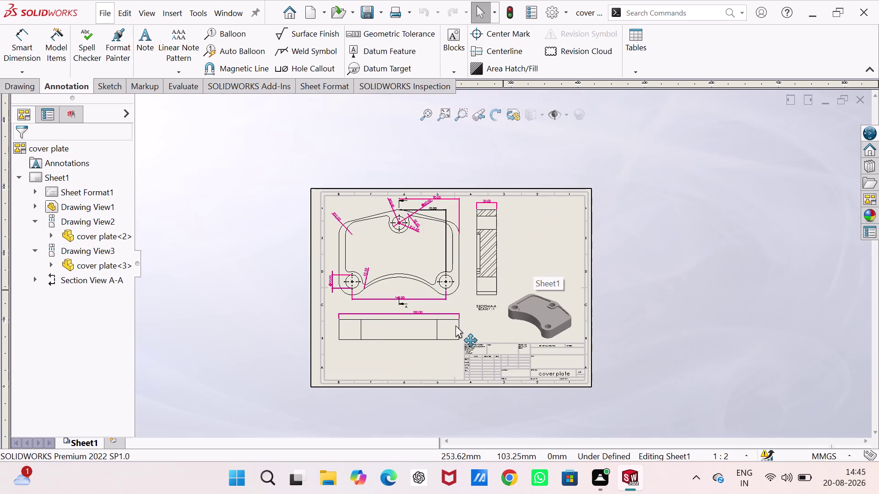
scroll(down, 3)
scroll(down, 3)
scroll(down, 3)
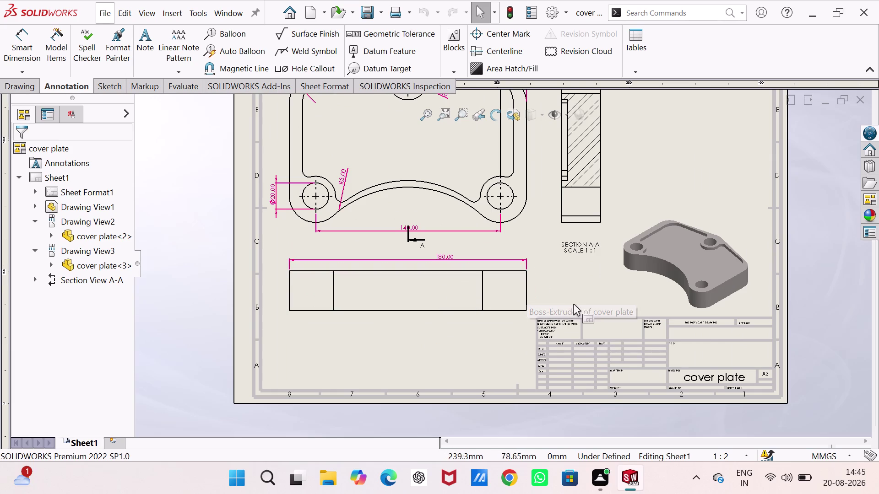
right_drag(574, 299, 585, 262)
right_drag(469, 371, 489, 258)
click(525, 290)
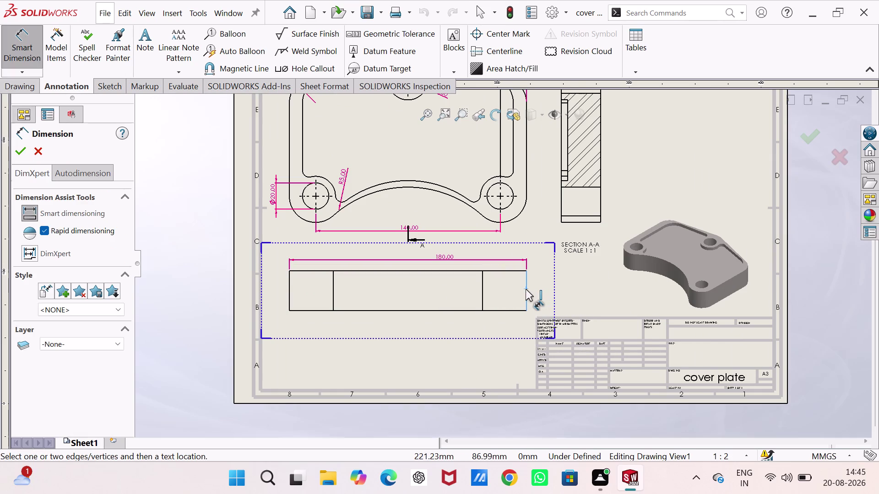
click(539, 289)
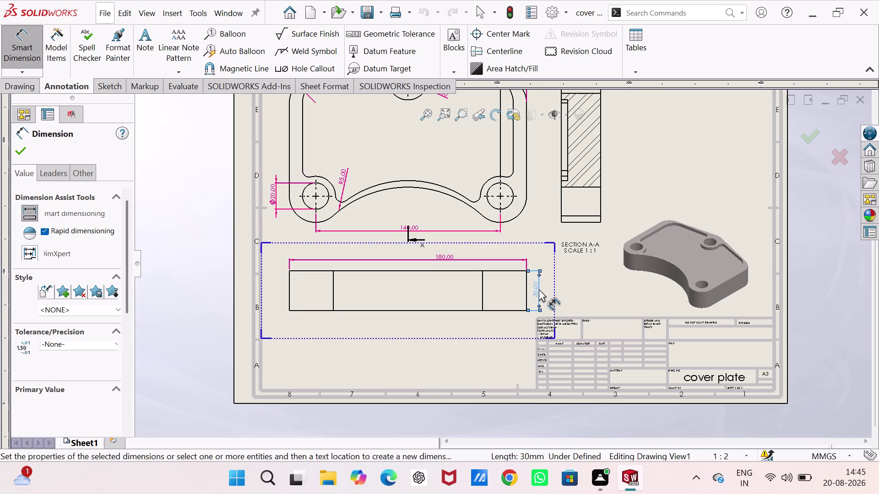
click(22, 149)
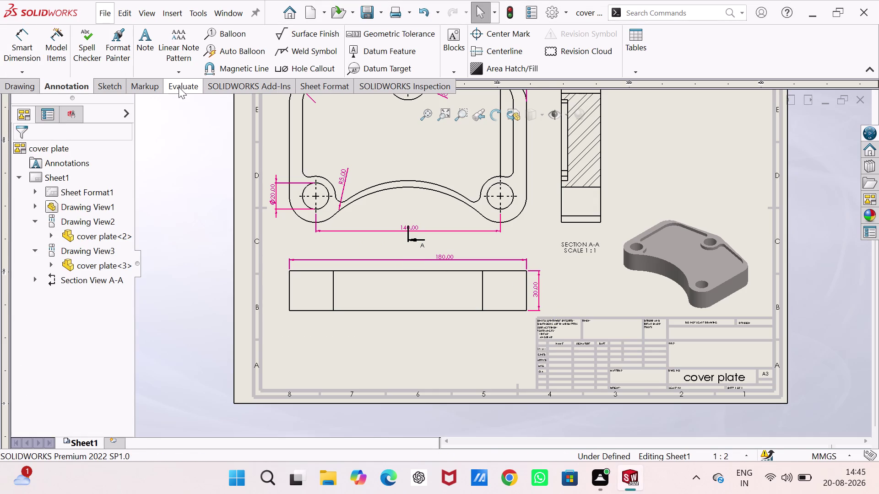
key(ctrl+z)
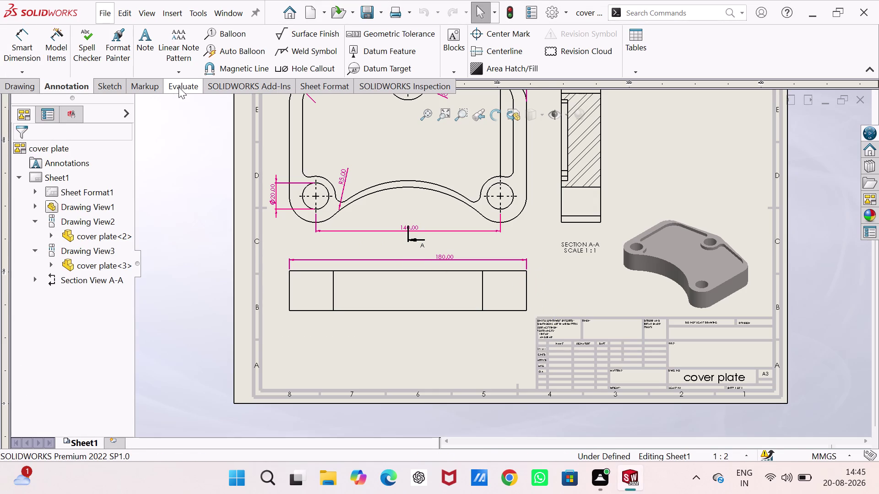
key(ctrl+y)
key(ctrl+u)
key(ctrl+y)
key(ctrl+y)
key(ctrl+y)
key(ctrl+y)
key(ctrl+y)
scroll(up, 3)
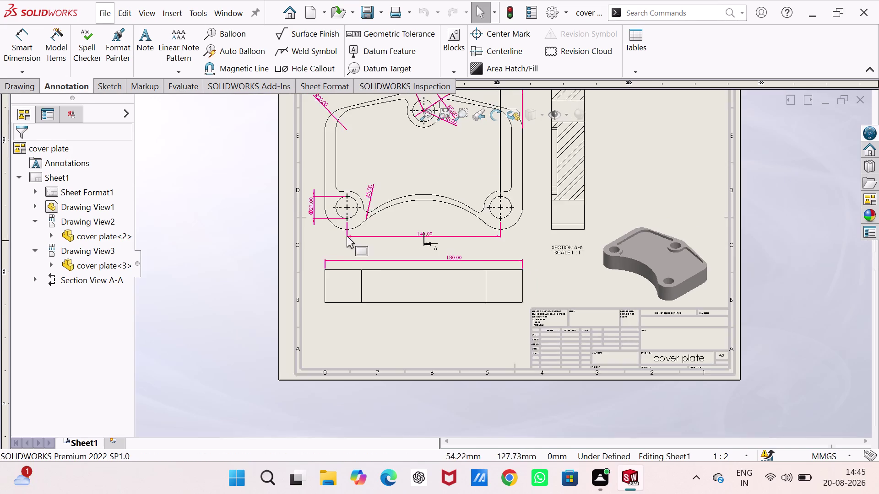
scroll(up, 3)
scroll(down, 3)
scroll(up, 3)
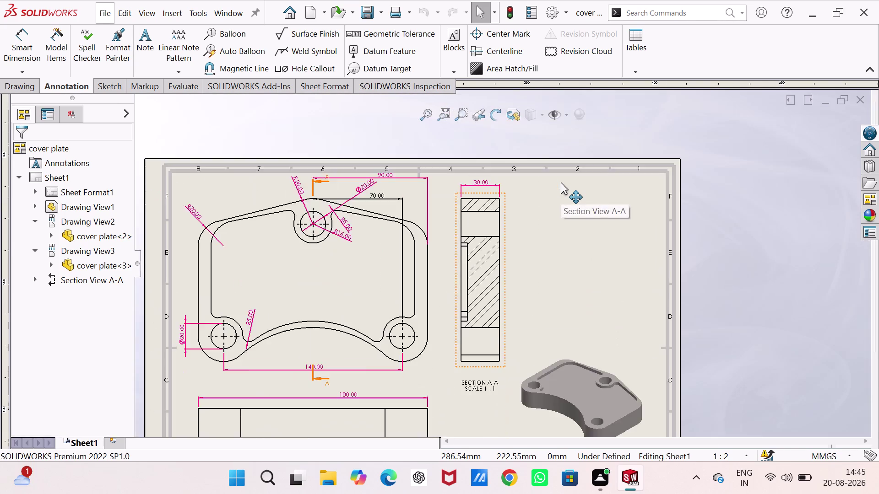
scroll(up, 3)
scroll(down, 3)
scroll(down, 3)
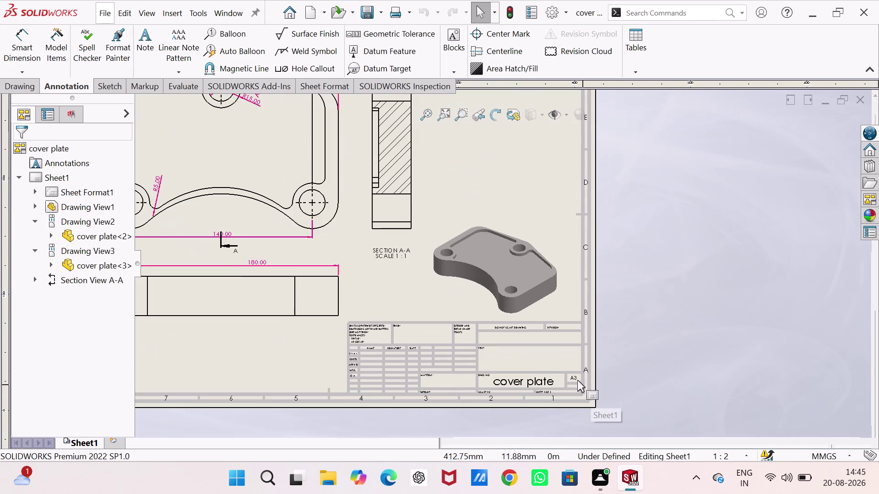
scroll(down, 3)
scroll(down, 3)
scroll(down, 3)
scroll(up, 3)
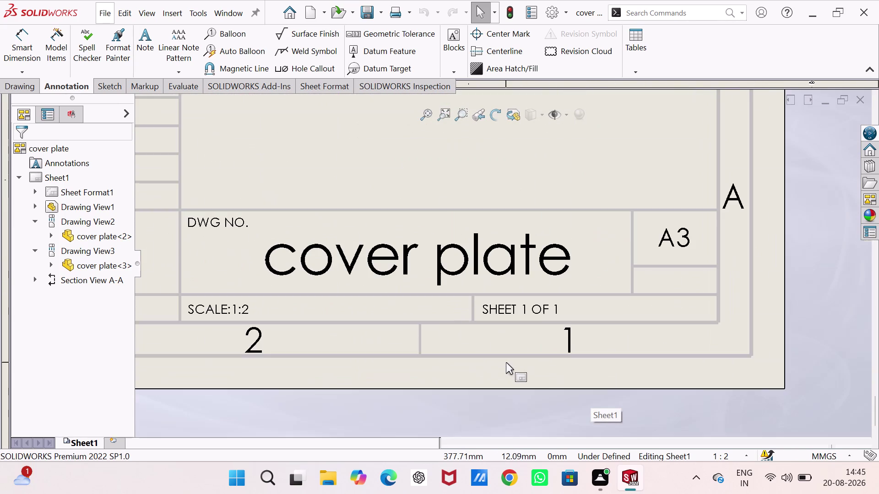
scroll(up, 3)
scroll(up, 3)
scroll(up, 3)
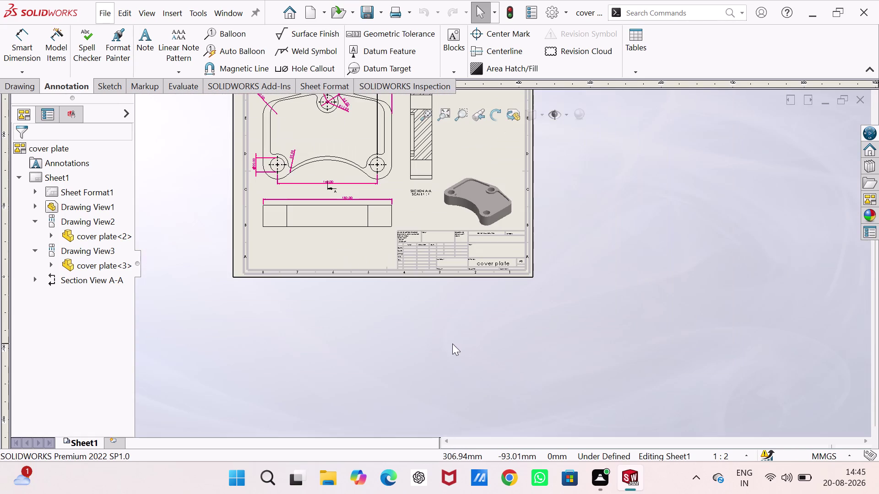
scroll(up, 3)
scroll(down, 3)
scroll(down, 3)
scroll(down, 3)
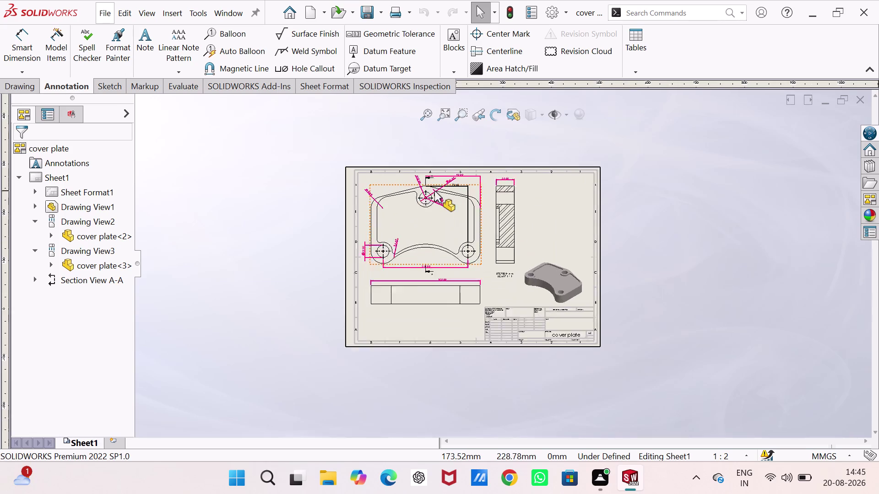
scroll(down, 3)
scroll(down, 3)
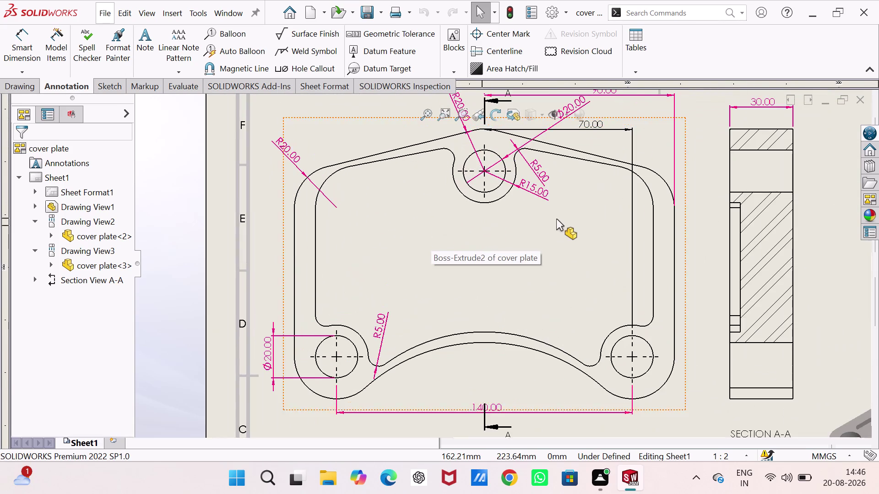
scroll(down, 3)
scroll(up, 3)
scroll(up, 3)
scroll(up, 3)
scroll(up, 3)
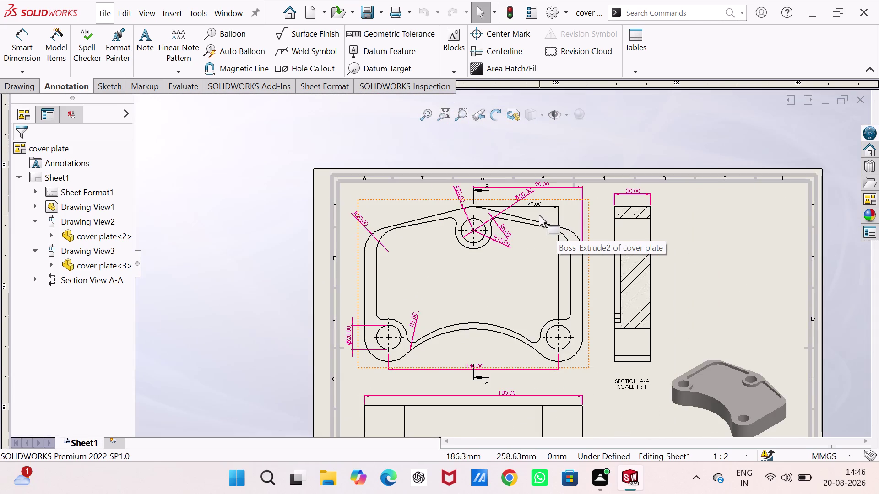
scroll(up, 3)
scroll(down, 3)
scroll(up, 3)
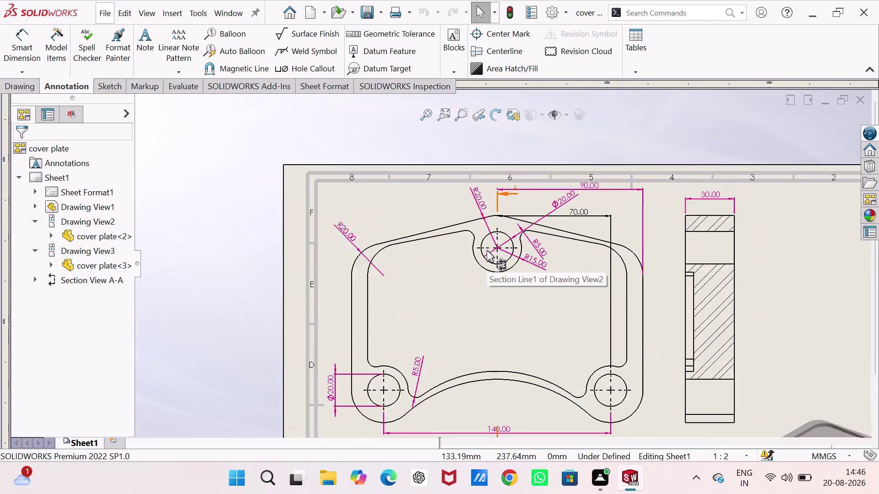
scroll(up, 3)
scroll(down, 3)
scroll(up, 3)
scroll(down, 3)
scroll(up, 3)
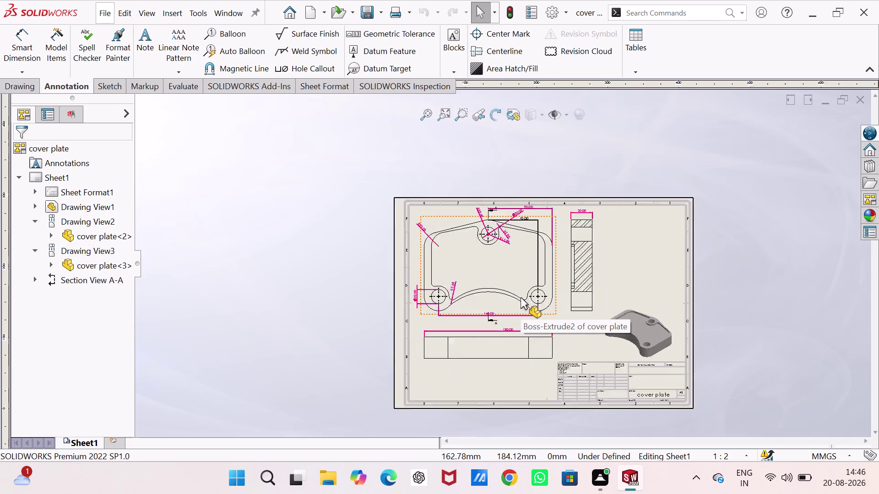
scroll(up, 3)
scroll(down, 3)
scroll(up, 3)
scroll(down, 3)
scroll(up, 3)
scroll(down, 3)
scroll(up, 3)
scroll(down, 3)
scroll(up, 3)
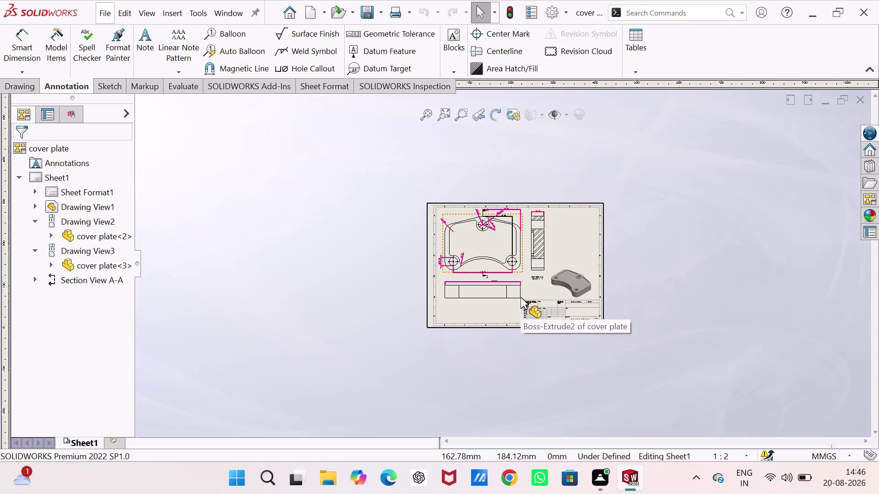
scroll(down, 3)
scroll(up, 3)
scroll(down, 3)
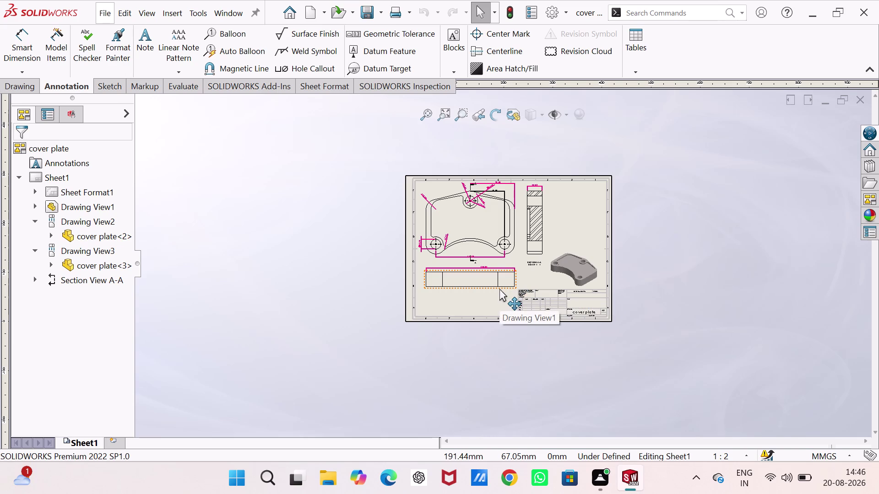
scroll(down, 3)
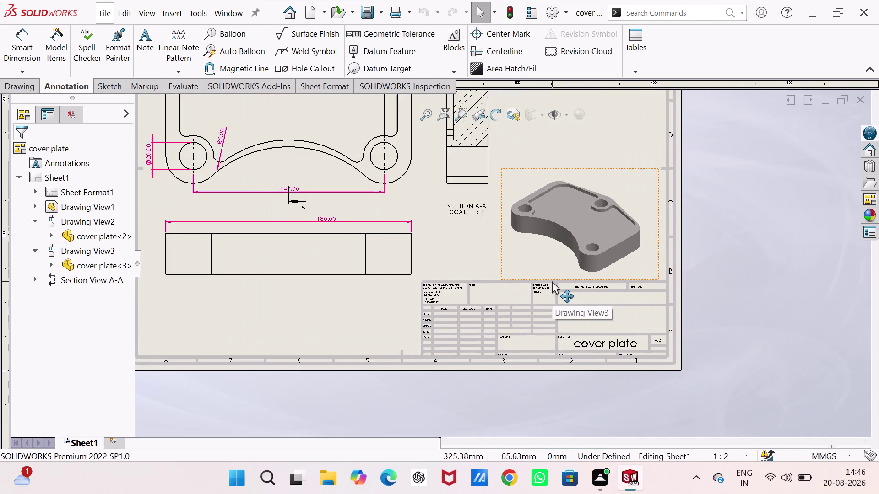
scroll(down, 3)
scroll(down, 3)
scroll(down, 3)
scroll(up, 3)
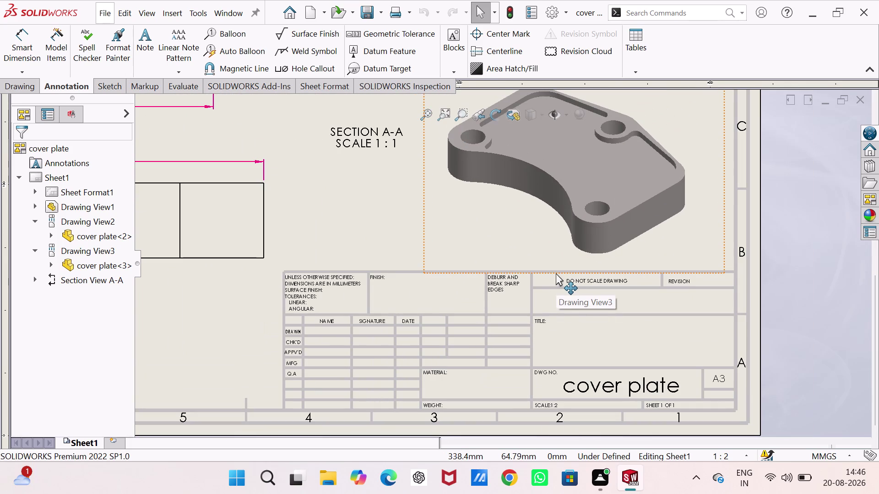
scroll(down, 3)
scroll(up, 3)
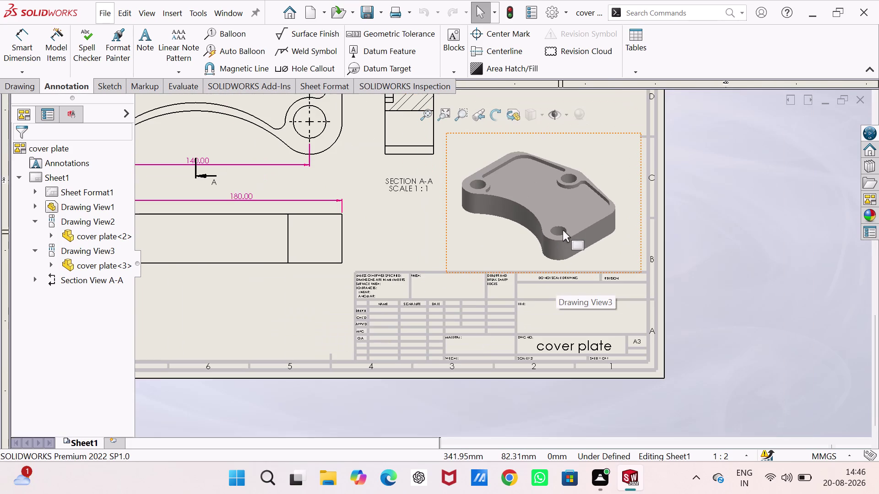
scroll(down, 3)
scroll(down, 3)
scroll(up, 3)
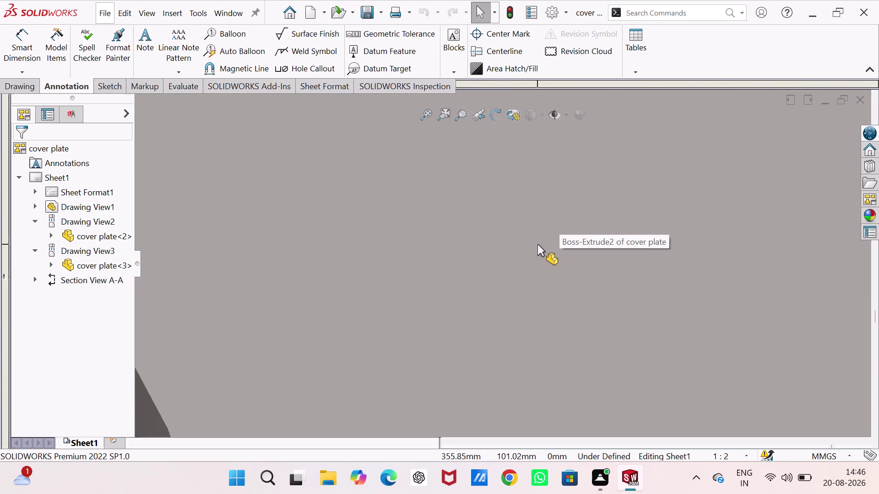
scroll(up, 3)
scroll(up, 3)
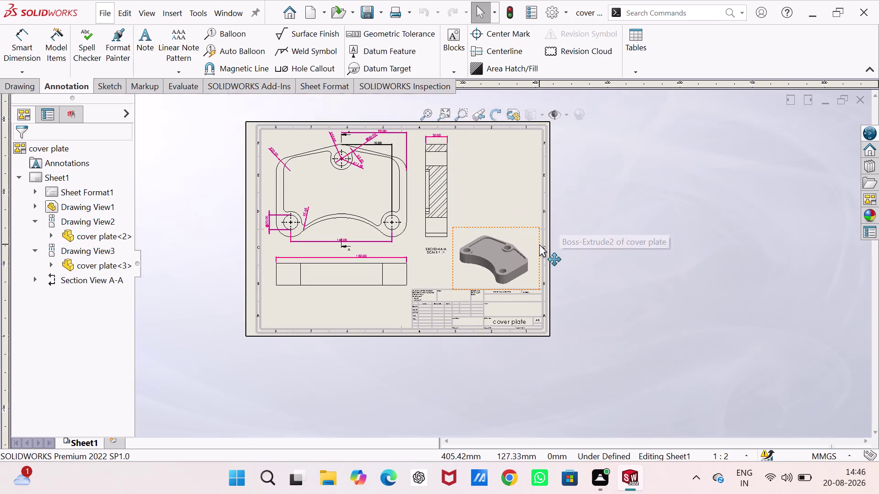
scroll(up, 3)
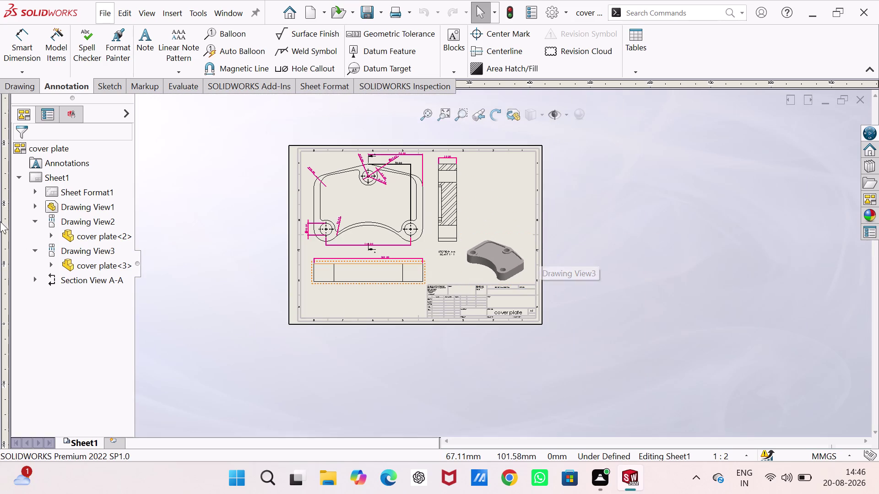
click(484, 259)
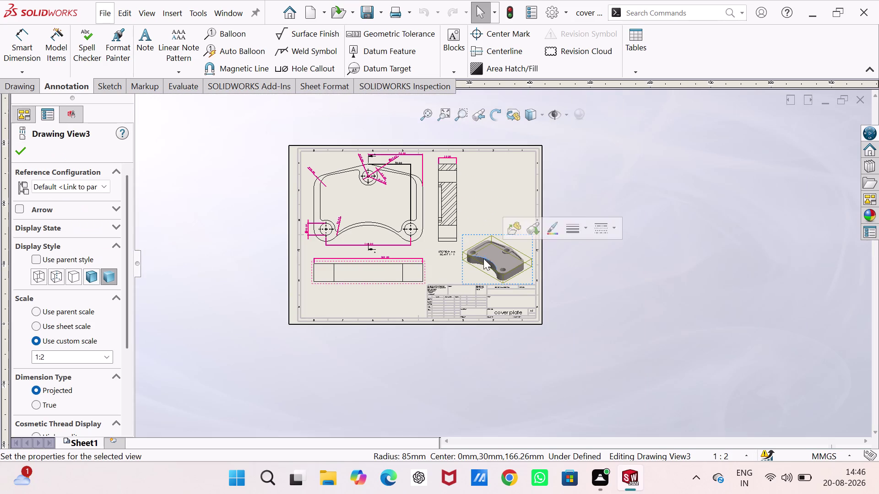
click(103, 355)
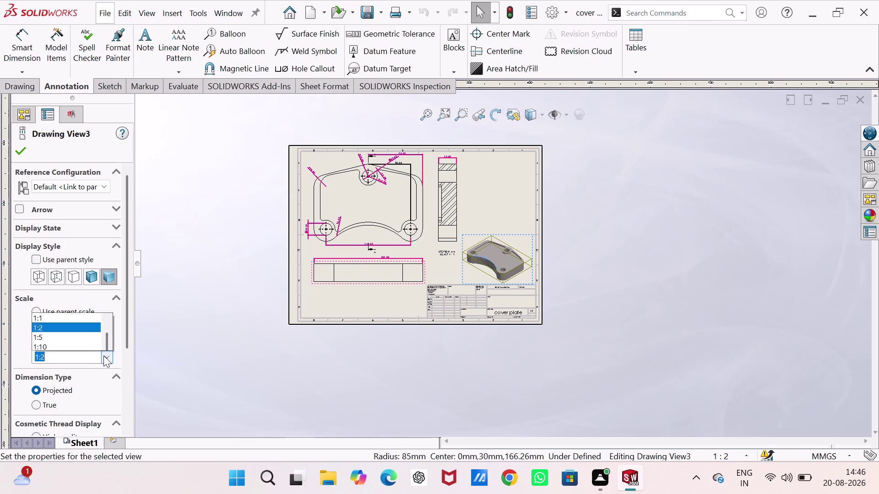
click(66, 224)
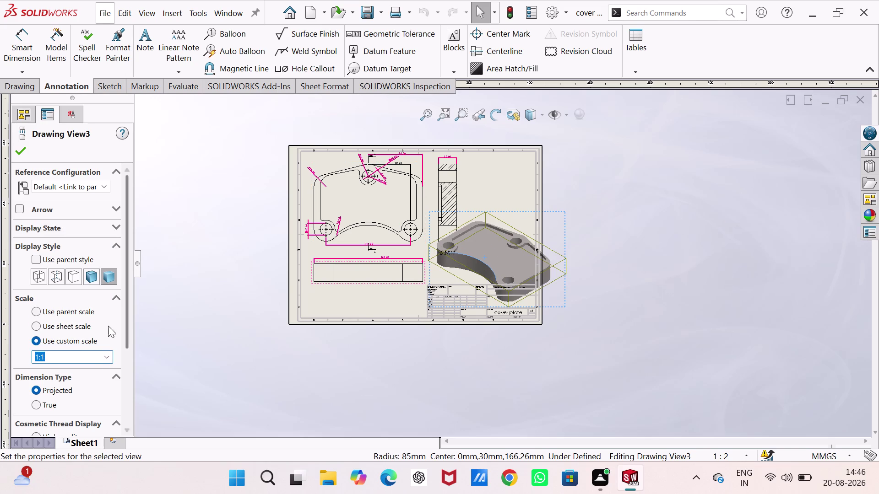
click(110, 354)
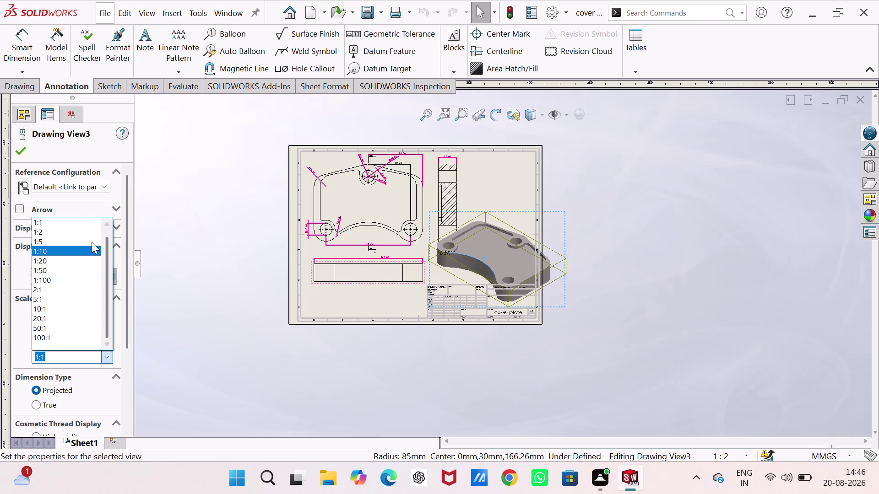
click(81, 229)
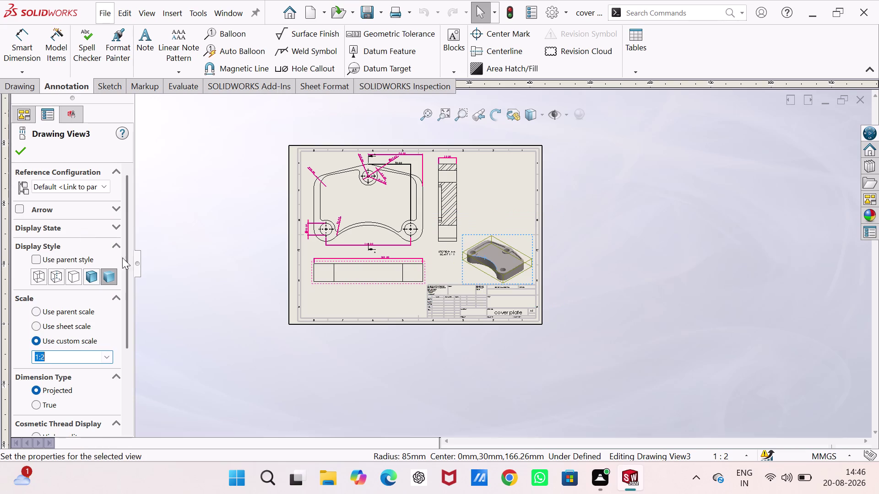
click(726, 319)
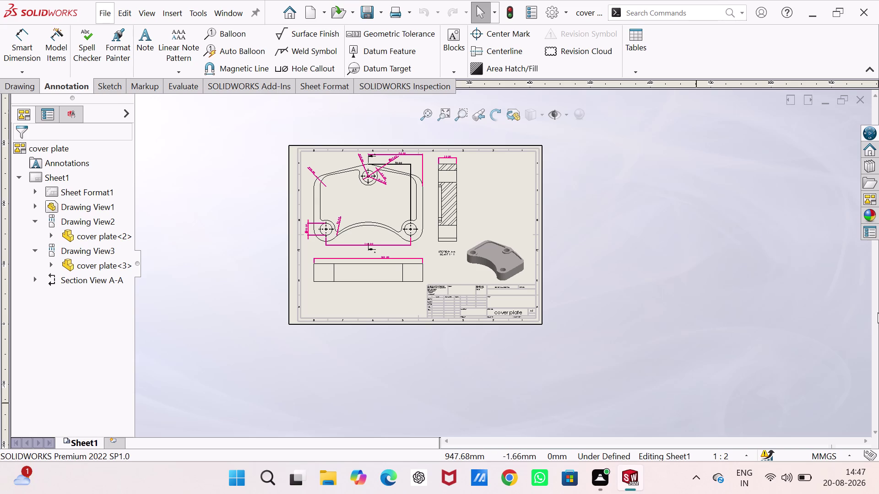
scroll(up, 3)
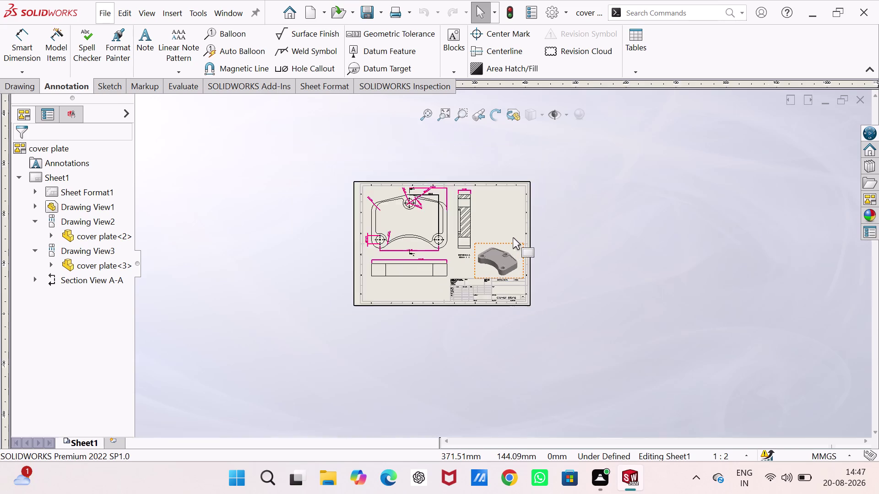
scroll(up, 3)
scroll(down, 3)
scroll(down, 3)
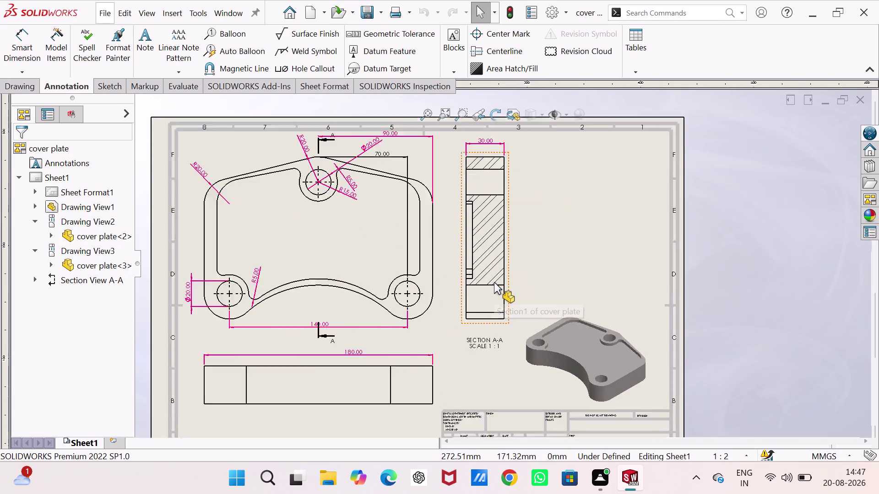
scroll(up, 3)
scroll(down, 3)
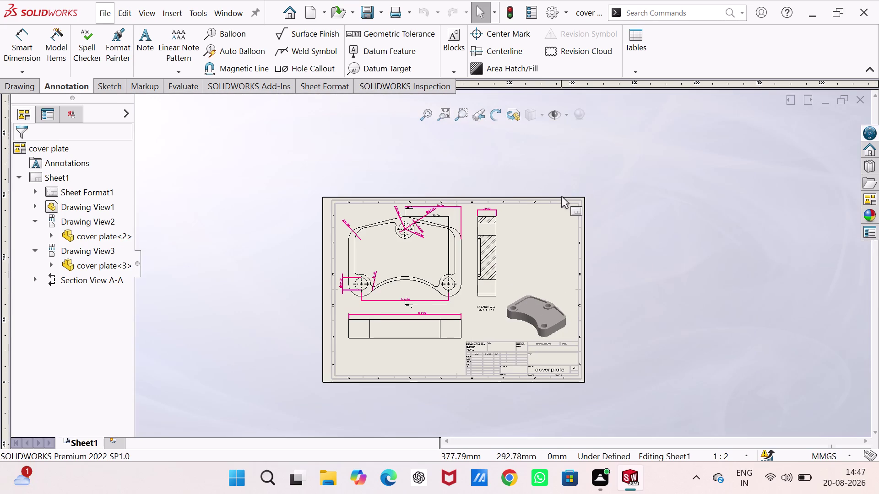
scroll(down, 3)
scroll(down, 3)
scroll(down, 3)
scroll(down, 3)
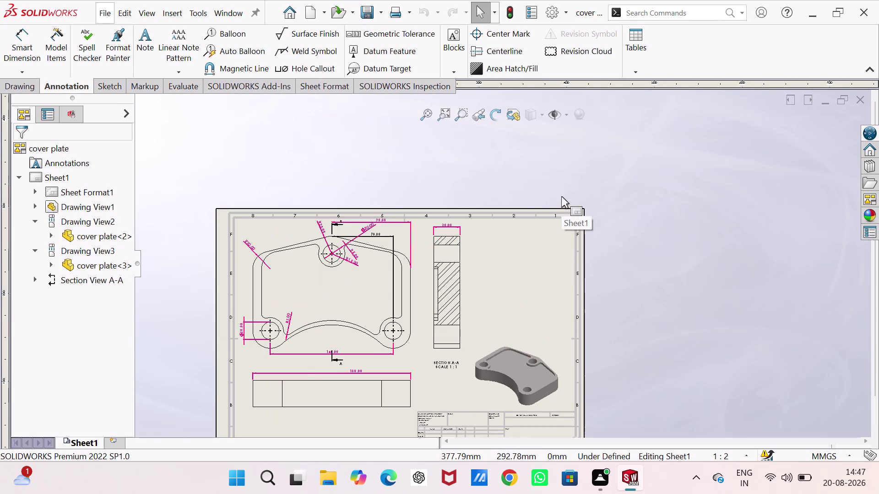
scroll(down, 3)
scroll(down, 3)
scroll(down, 3)
scroll(down, 3)
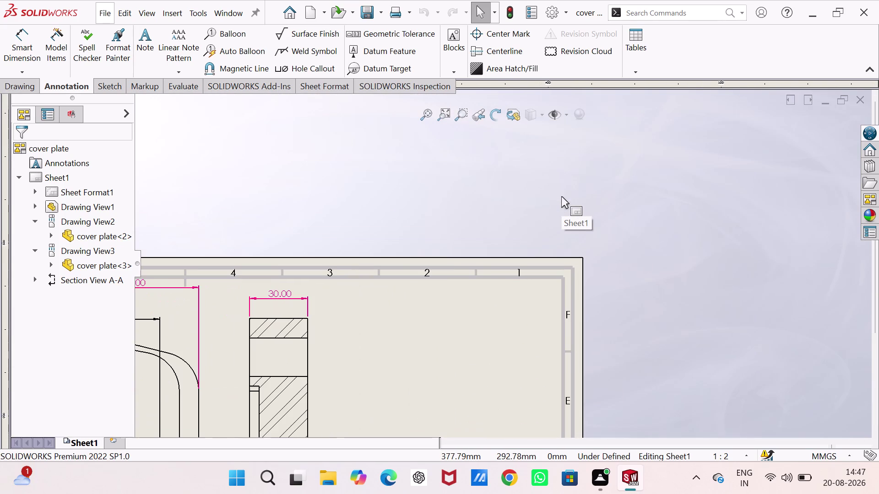
scroll(down, 3)
scroll(up, 3)
scroll(up, 3)
scroll(up, 3)
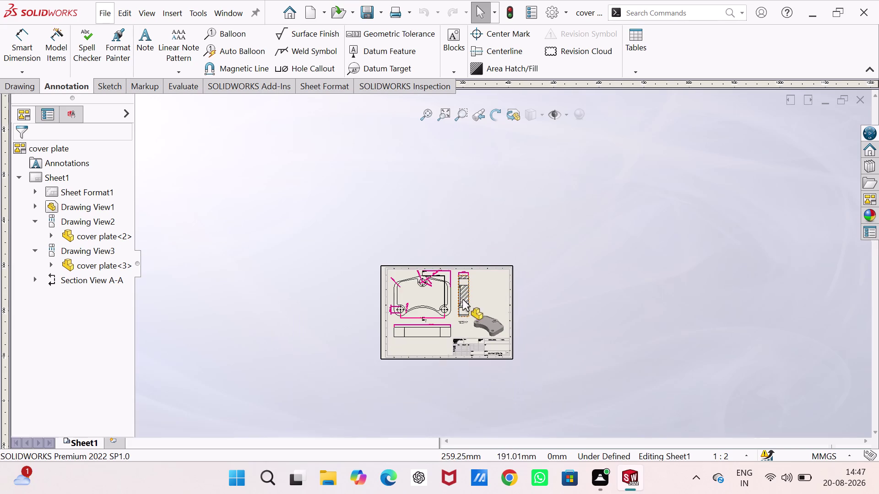
scroll(down, 3)
scroll(down, 3)
scroll(up, 3)
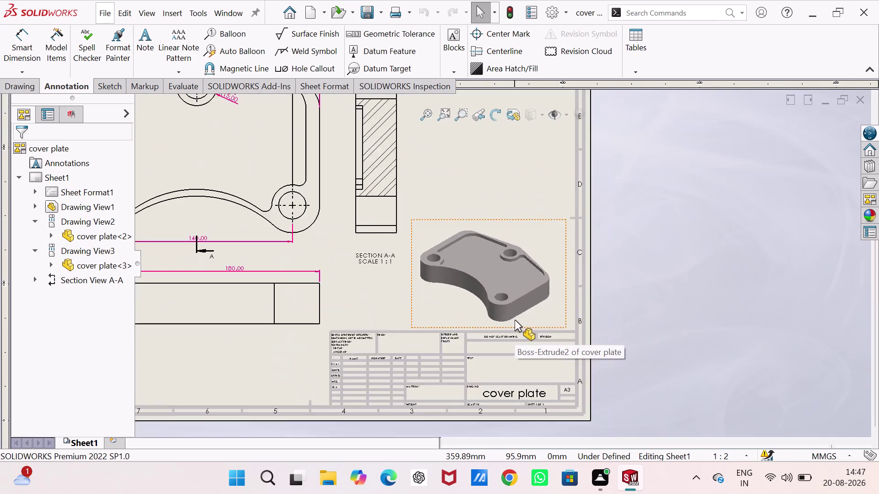
scroll(up, 3)
scroll(up, 3)
scroll(up, 3)
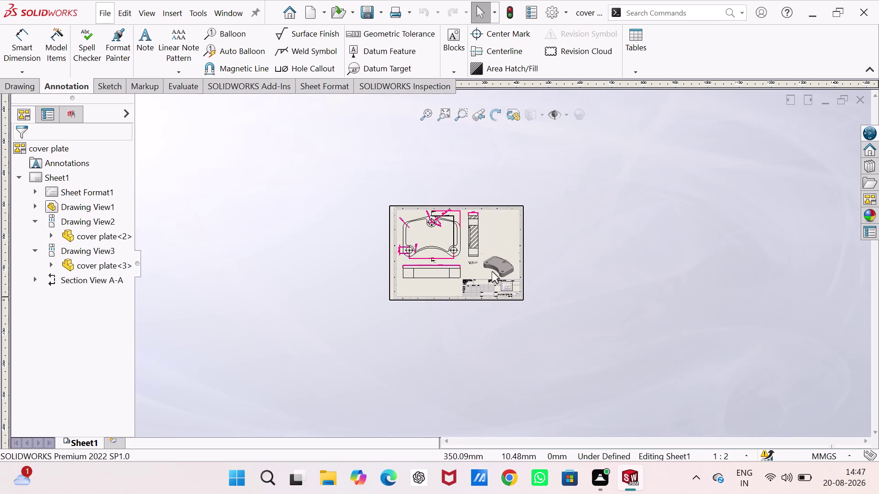
scroll(down, 3)
scroll(down, 3)
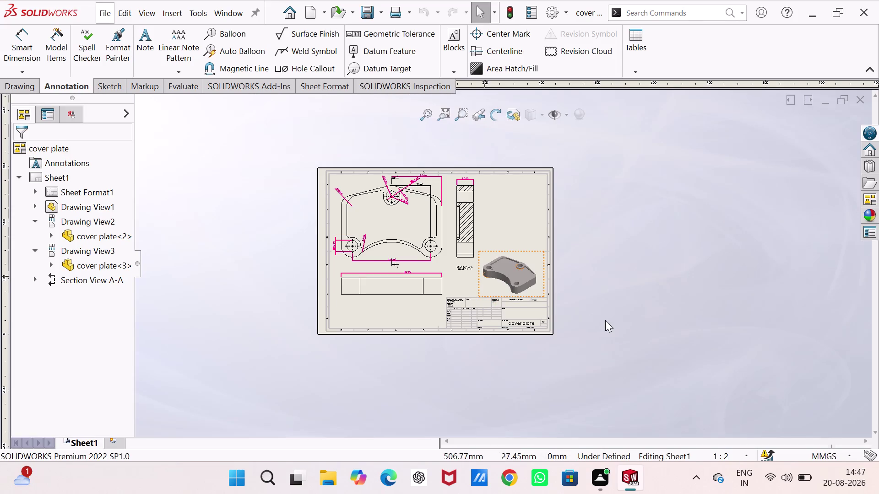
scroll(up, 3)
scroll(down, 3)
scroll(down, 3)
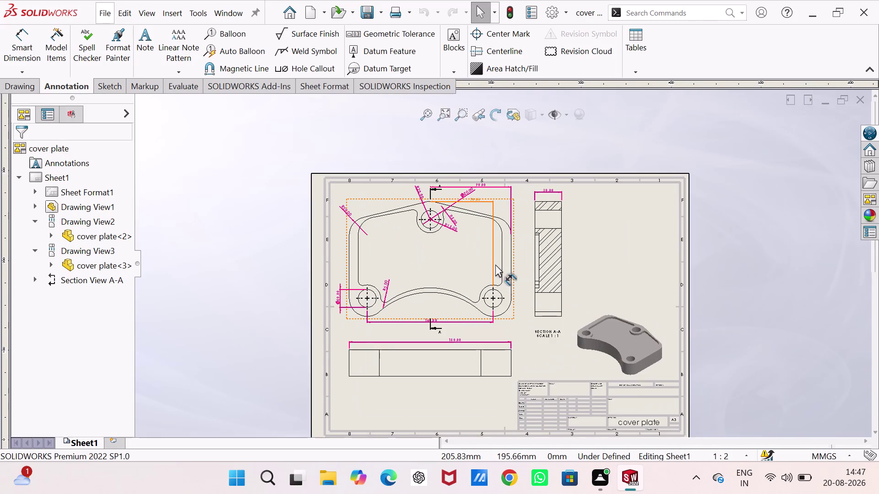
scroll(down, 3)
scroll(down, 3)
scroll(up, 3)
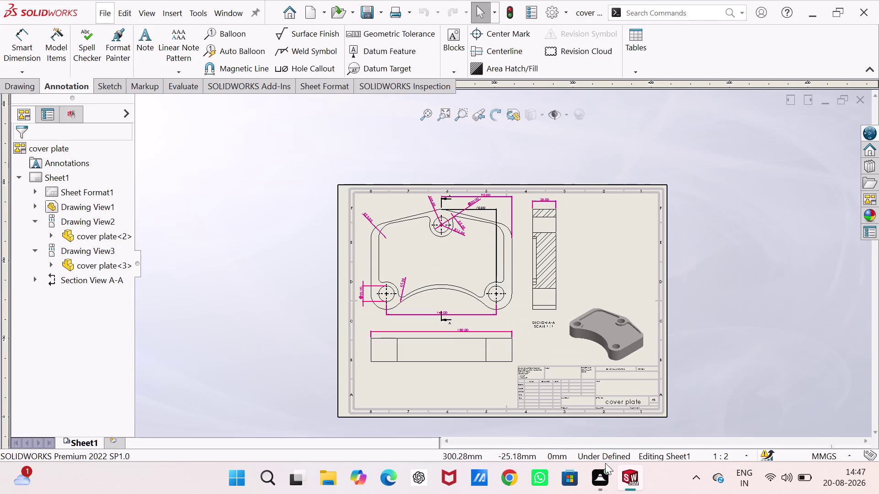